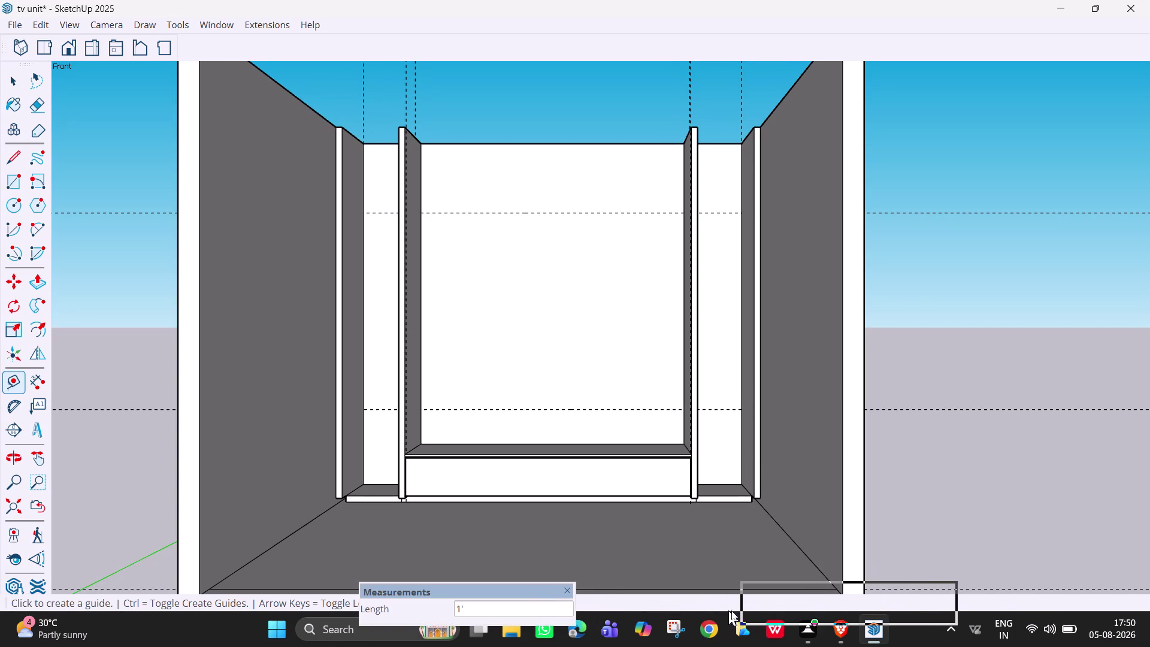
Show the Measurements toolbar and drag it to the lower right, clear of the model.
drag(723, 612, 793, 610)
drag(809, 603, 802, 601)
drag(802, 601, 808, 603)
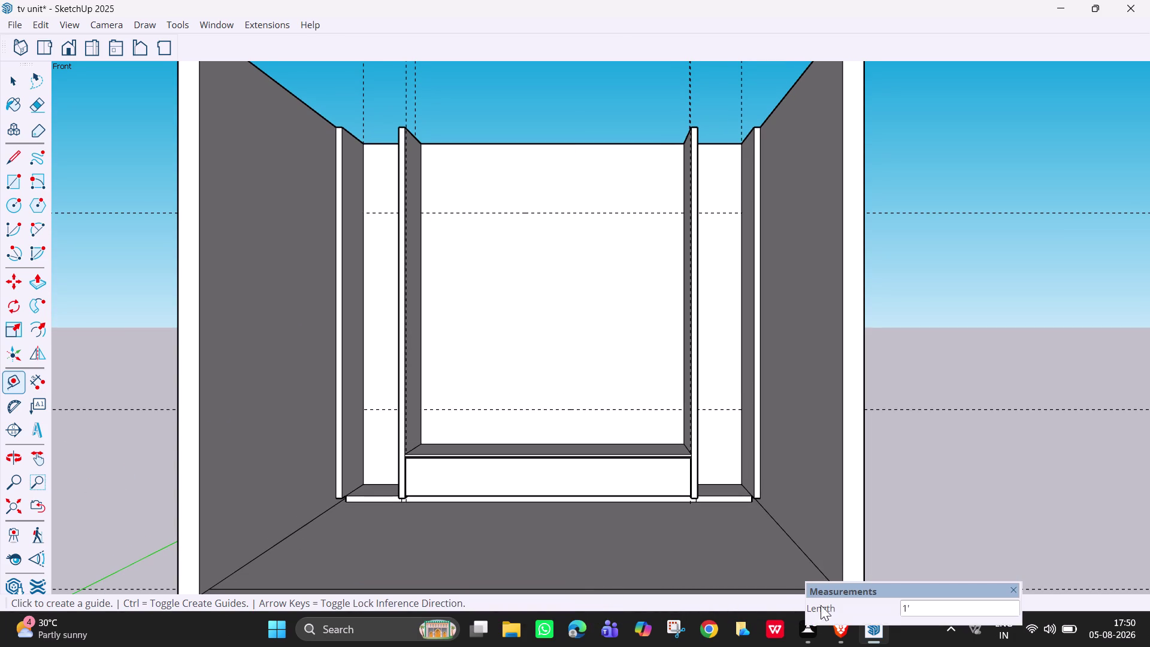
drag(809, 603, 847, 610)
drag(811, 605, 825, 605)
drag(808, 607, 839, 612)
drag(939, 591, 940, 591)
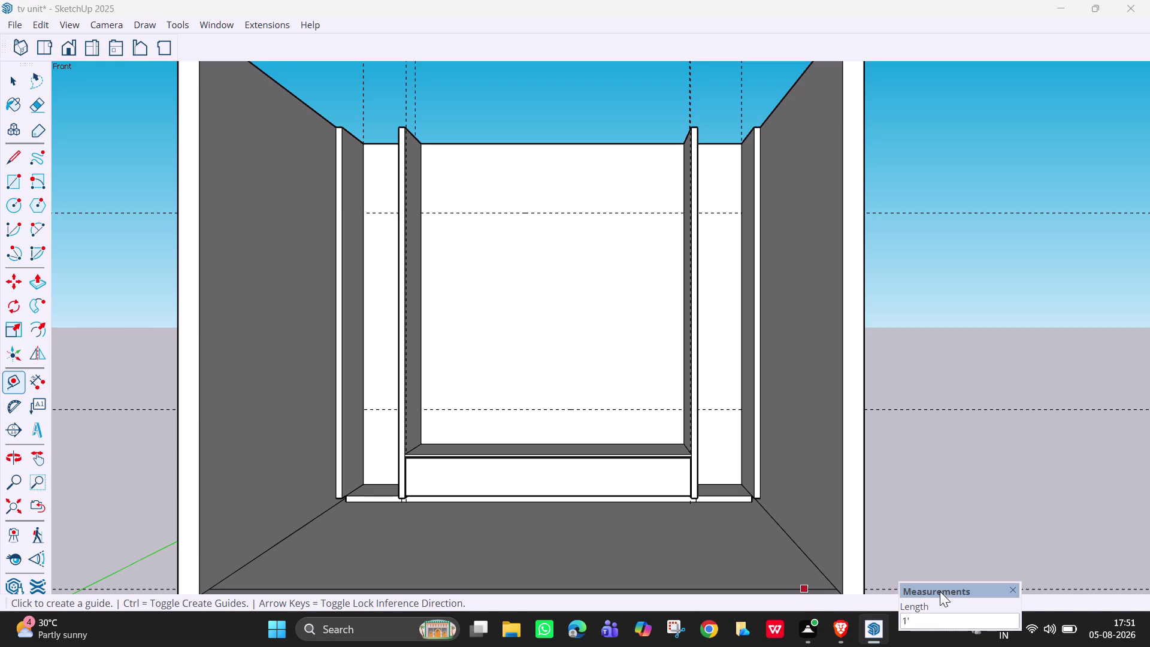
drag(940, 592, 1052, 588)
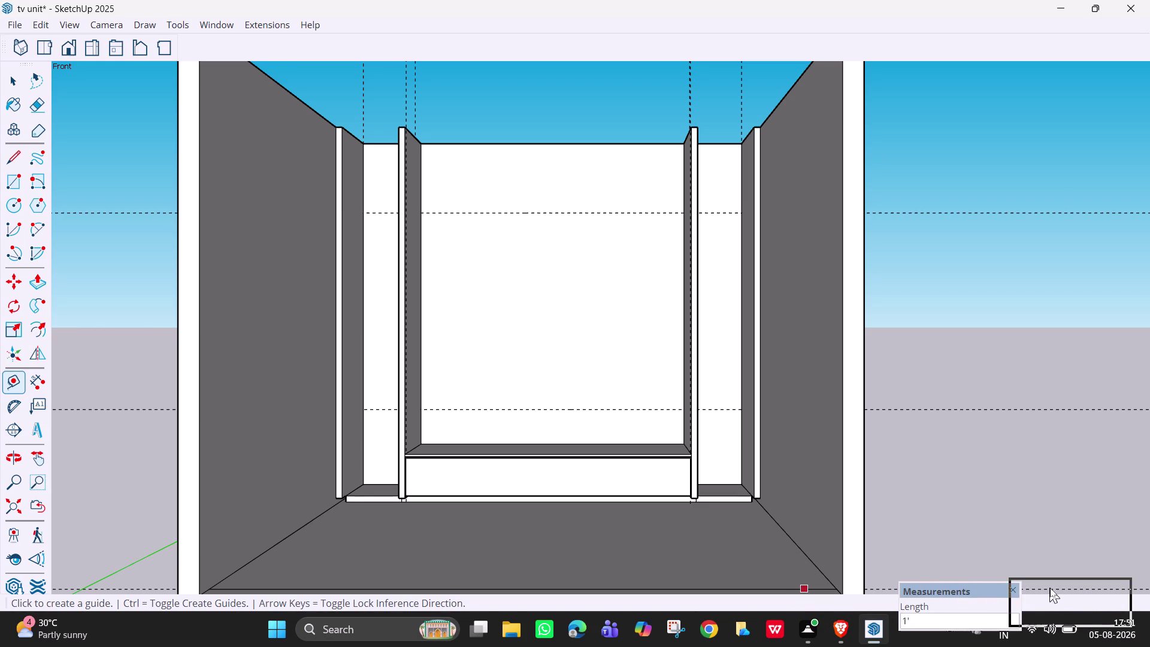
drag(1052, 587, 1058, 578)
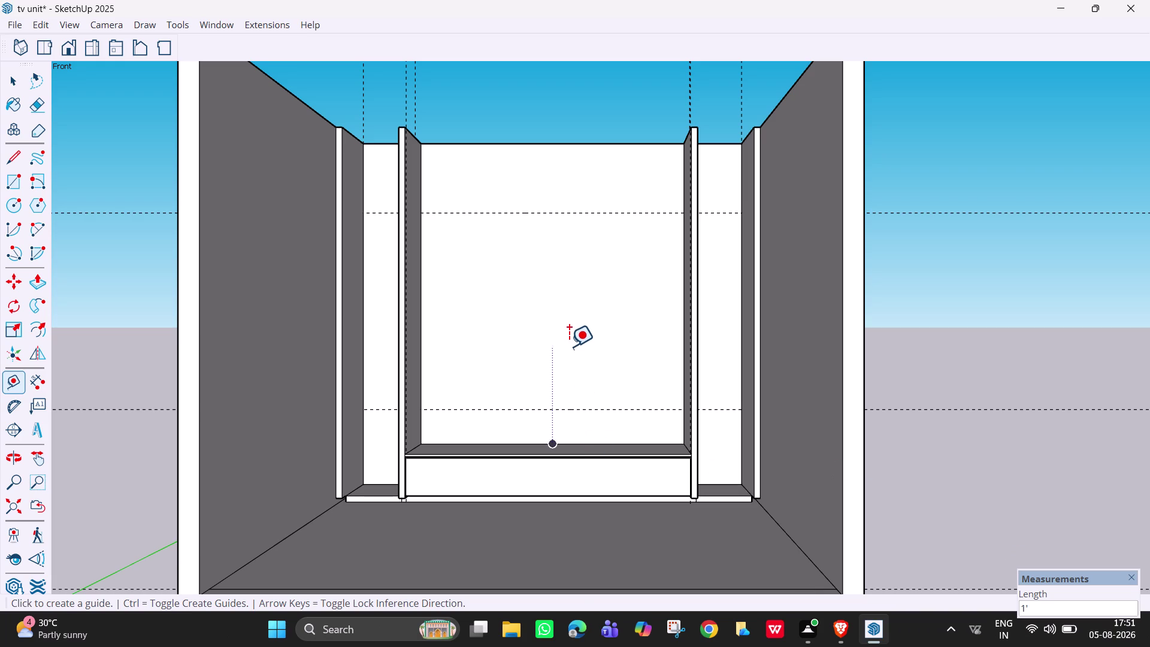
Cancel the pending measurement and return to the Select tool.
key(Escape)
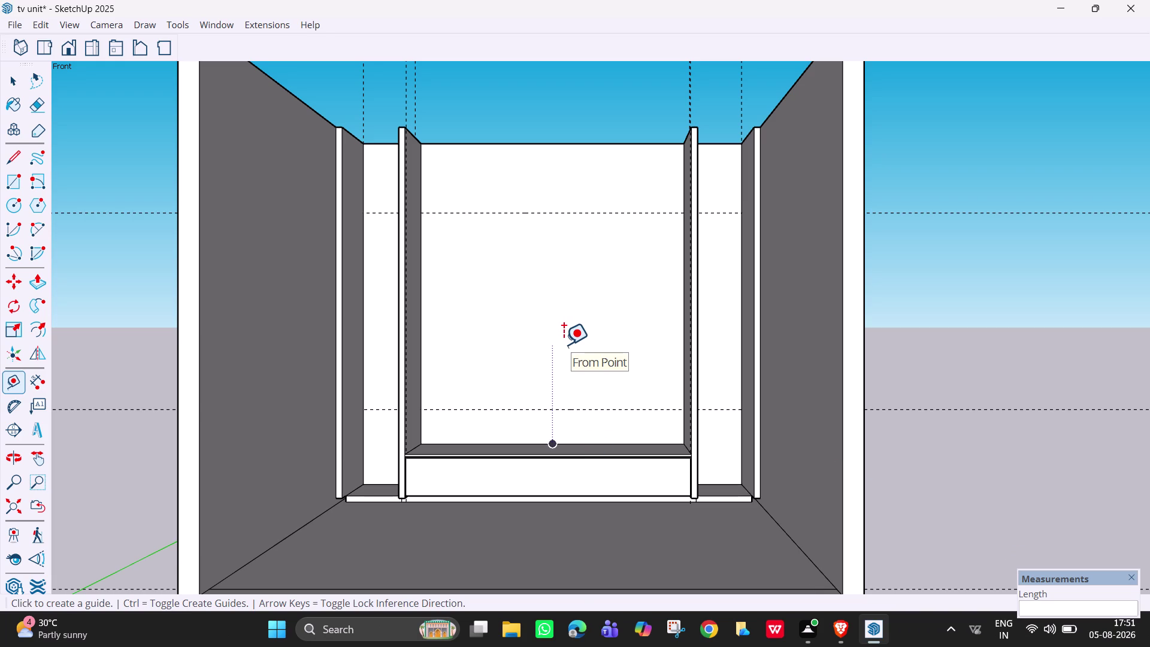
click(719, 91)
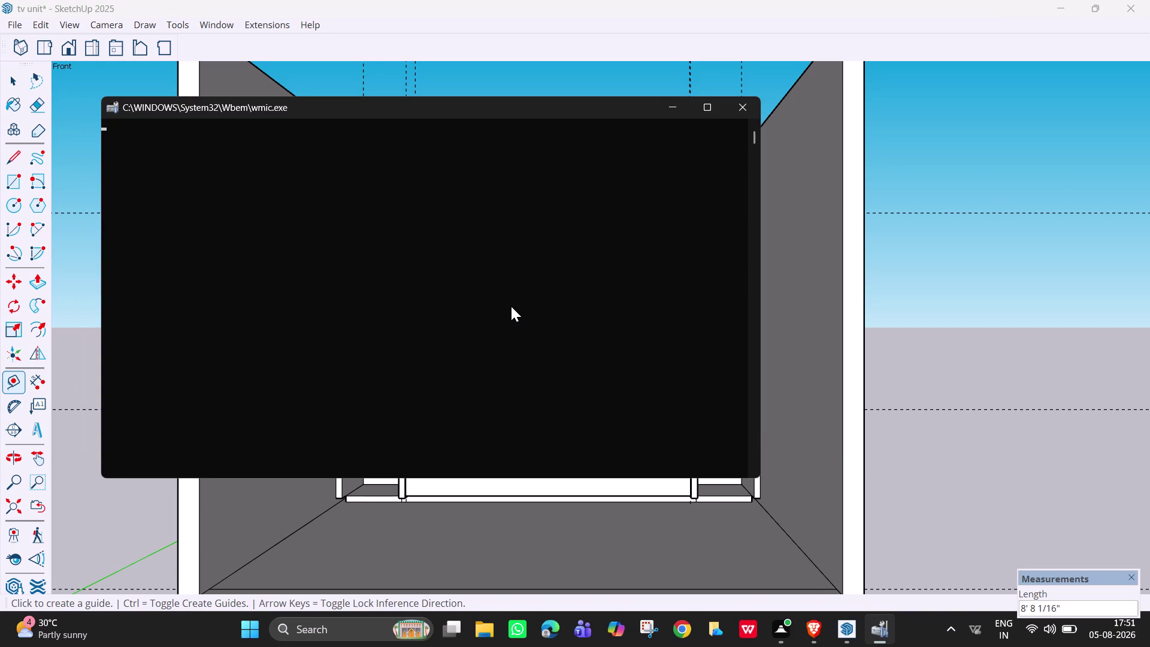
key(space)
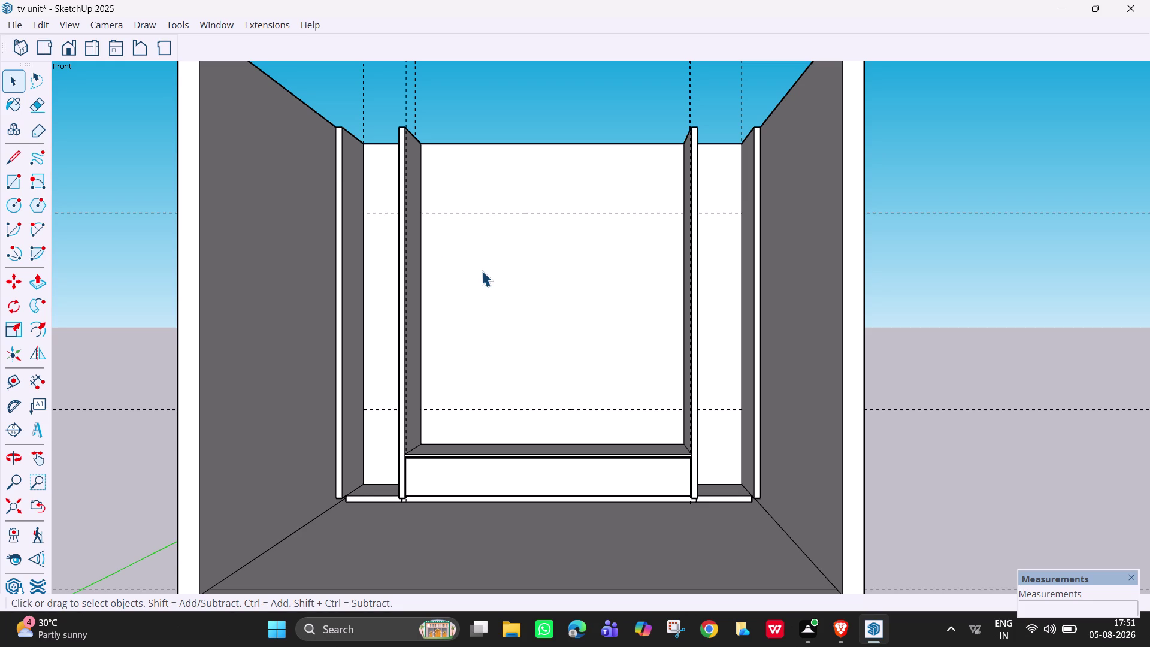
Dimension the central bay's 7' 7 1/8" width between the guide intersections, just below the upper guide.
click(45, 385)
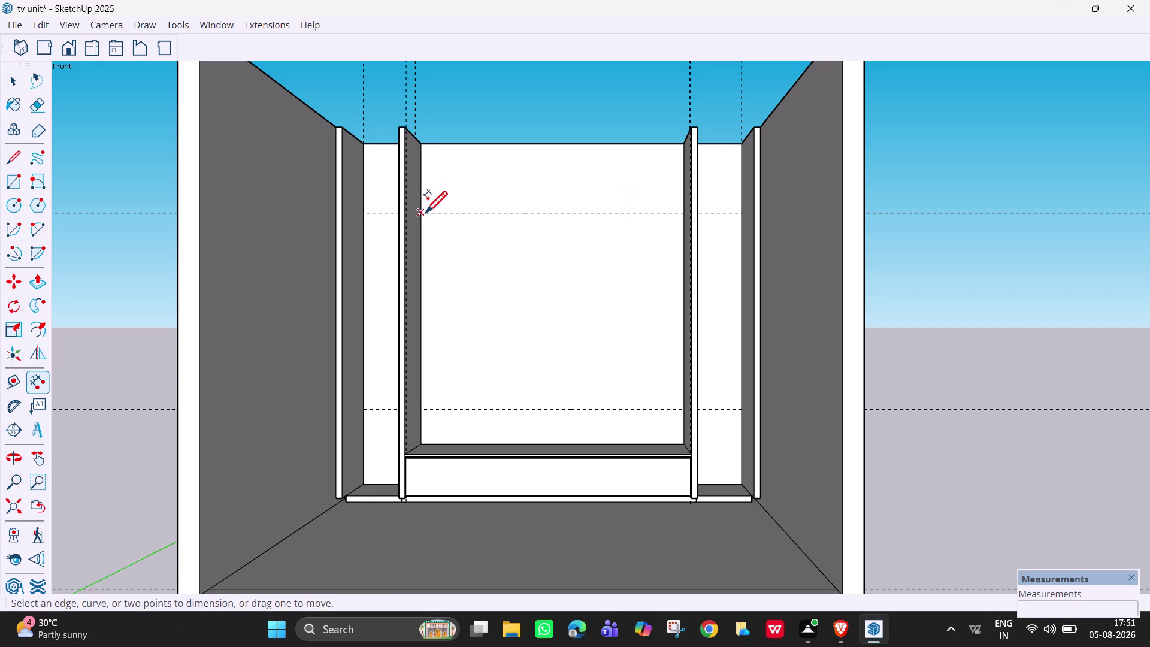
click(424, 216)
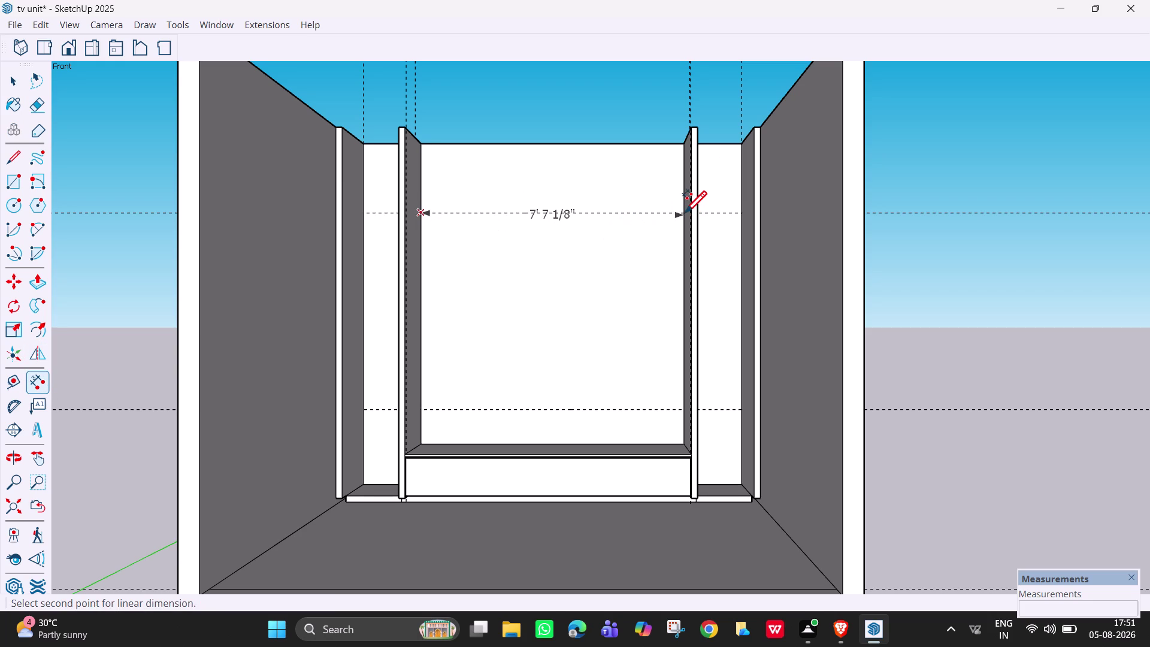
scroll(up, 3)
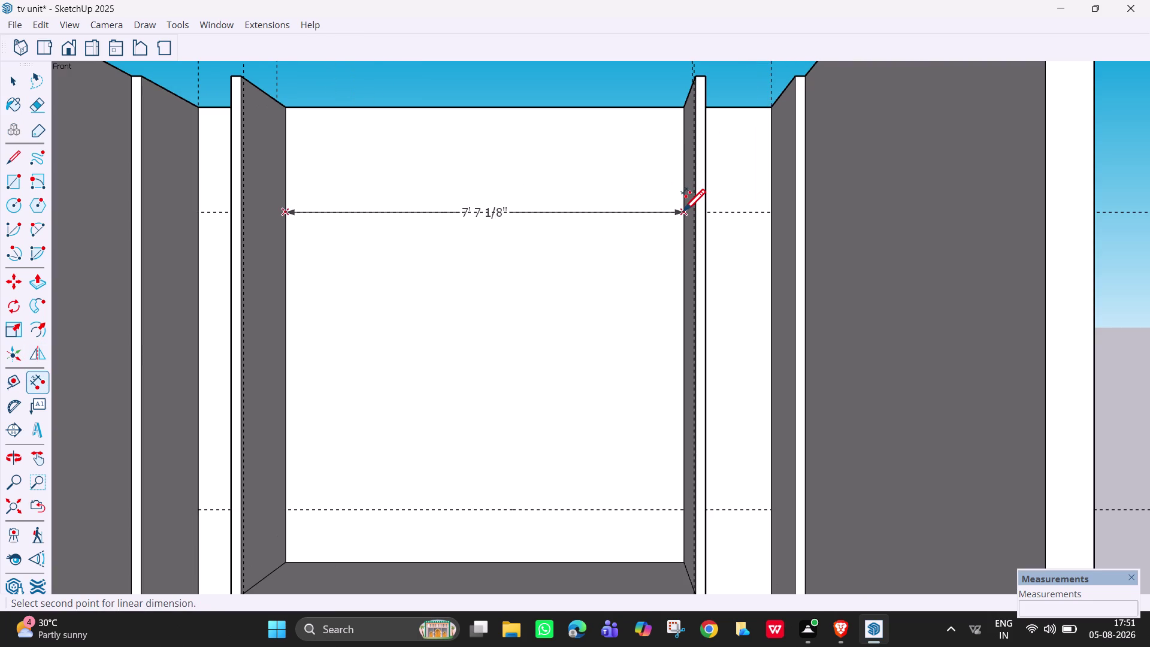
click(684, 213)
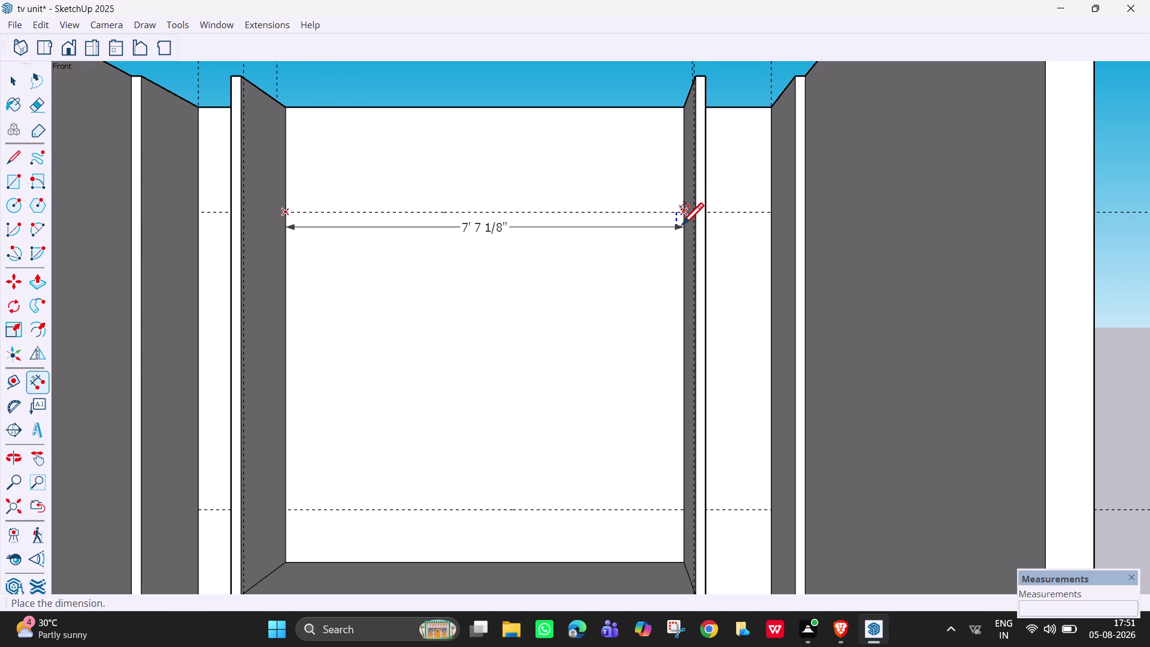
key(Escape)
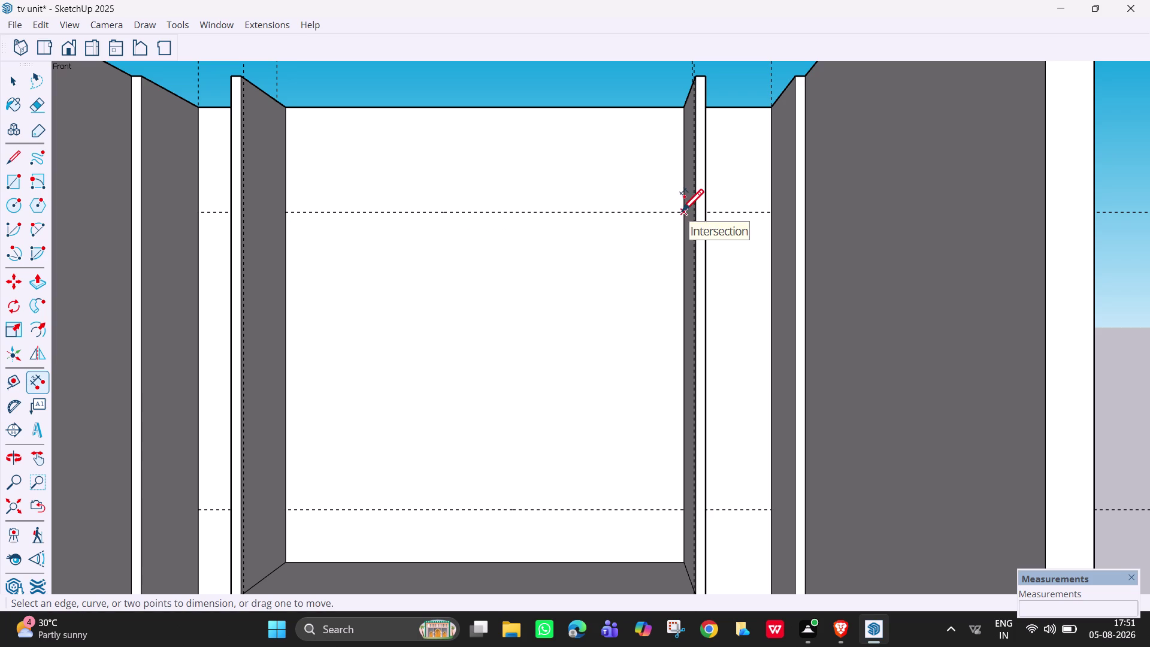
click(681, 215)
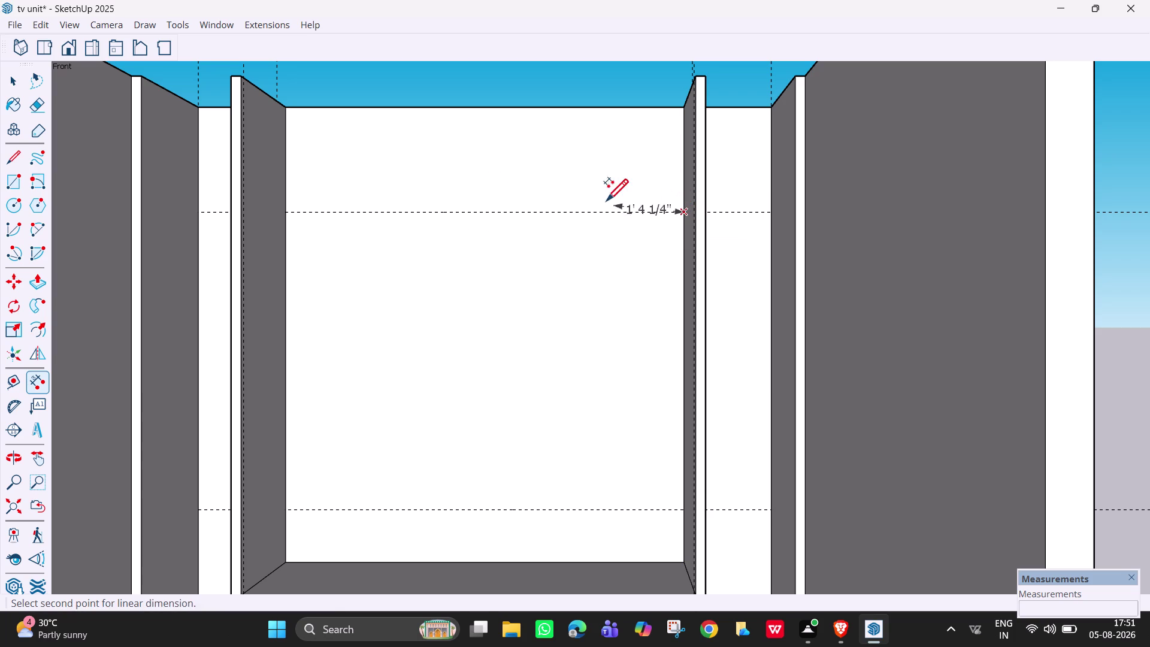
click(287, 212)
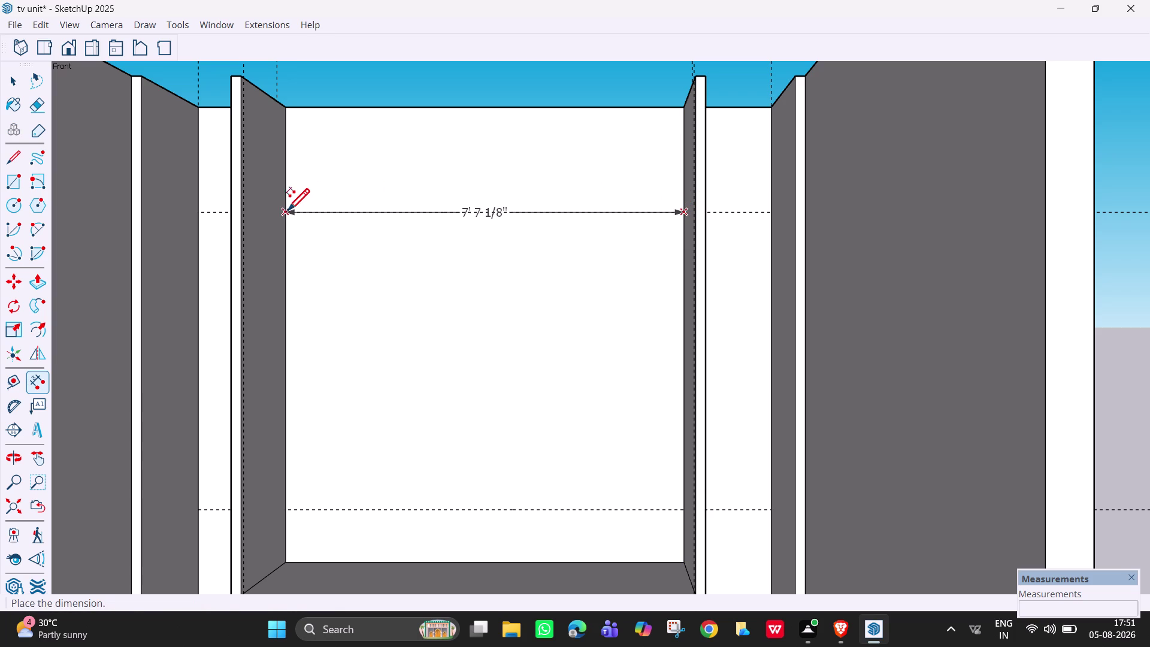
click(290, 242)
key(space)
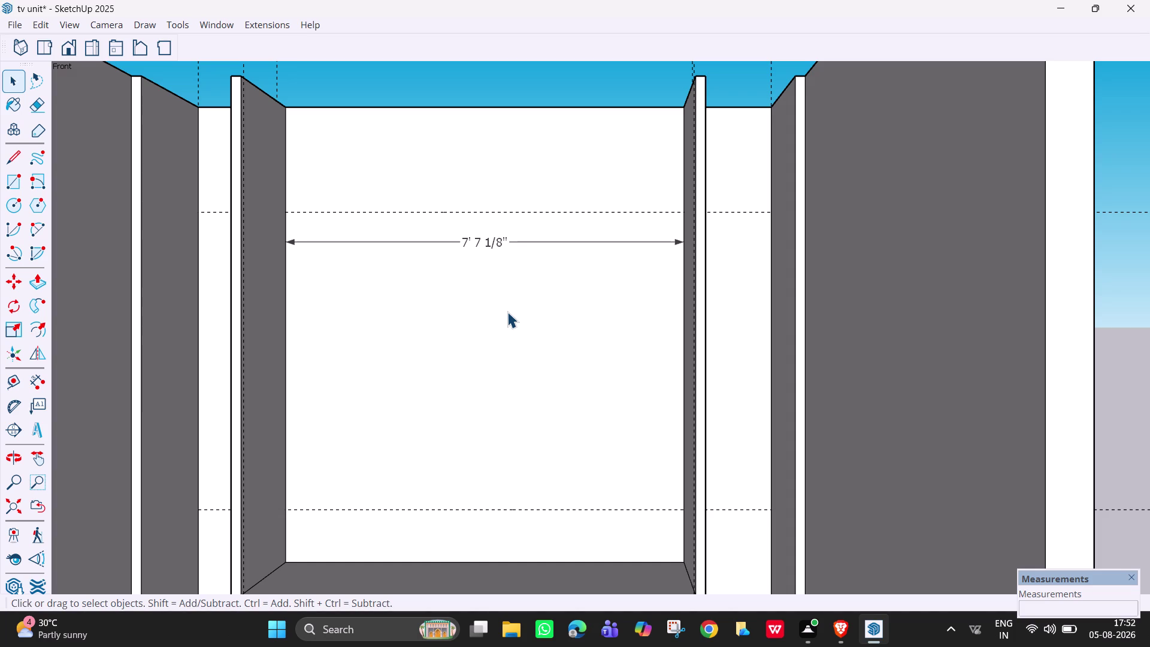
right_click(480, 211)
click(473, 209)
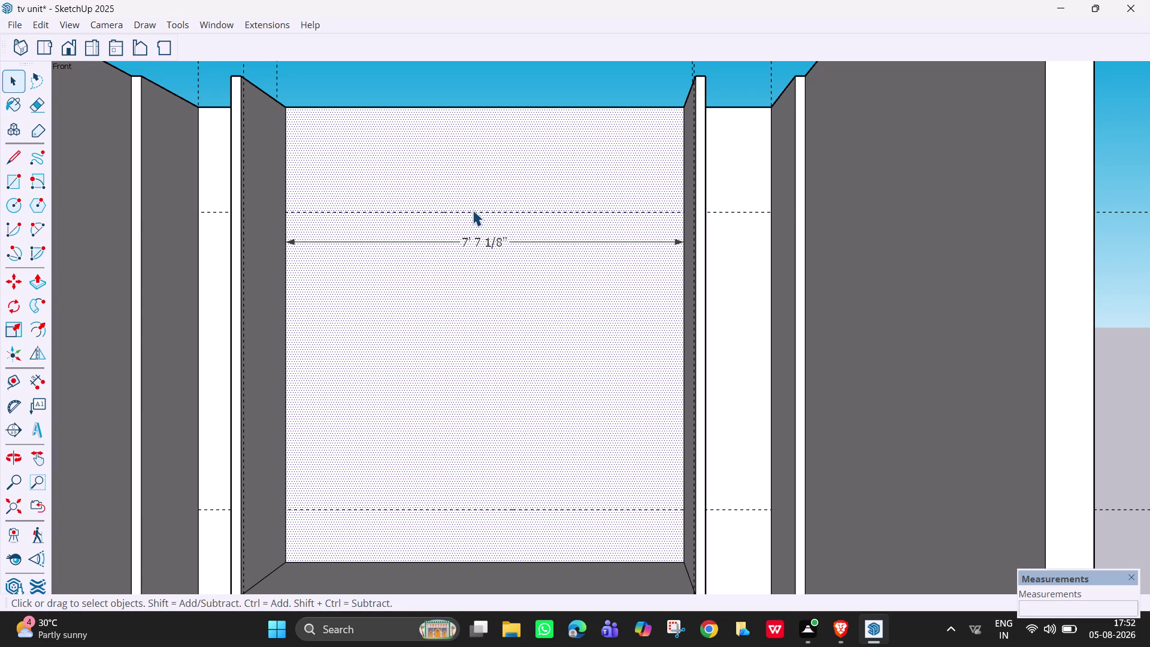
click(476, 209)
click(487, 95)
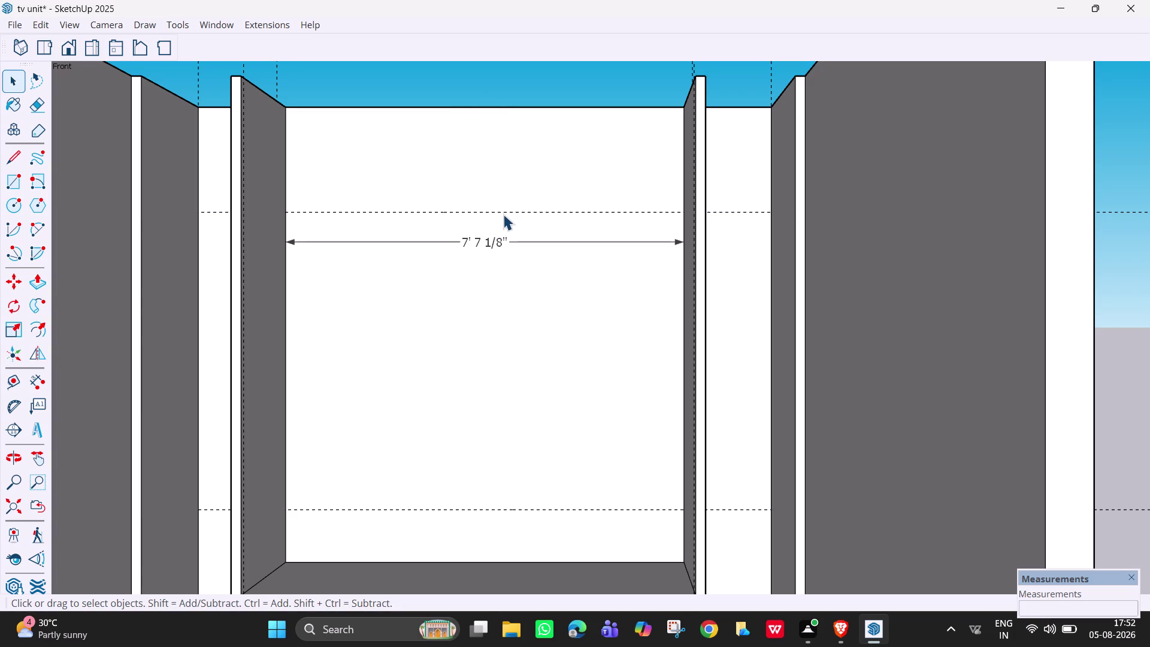
click(501, 210)
click(502, 210)
right_click(502, 210)
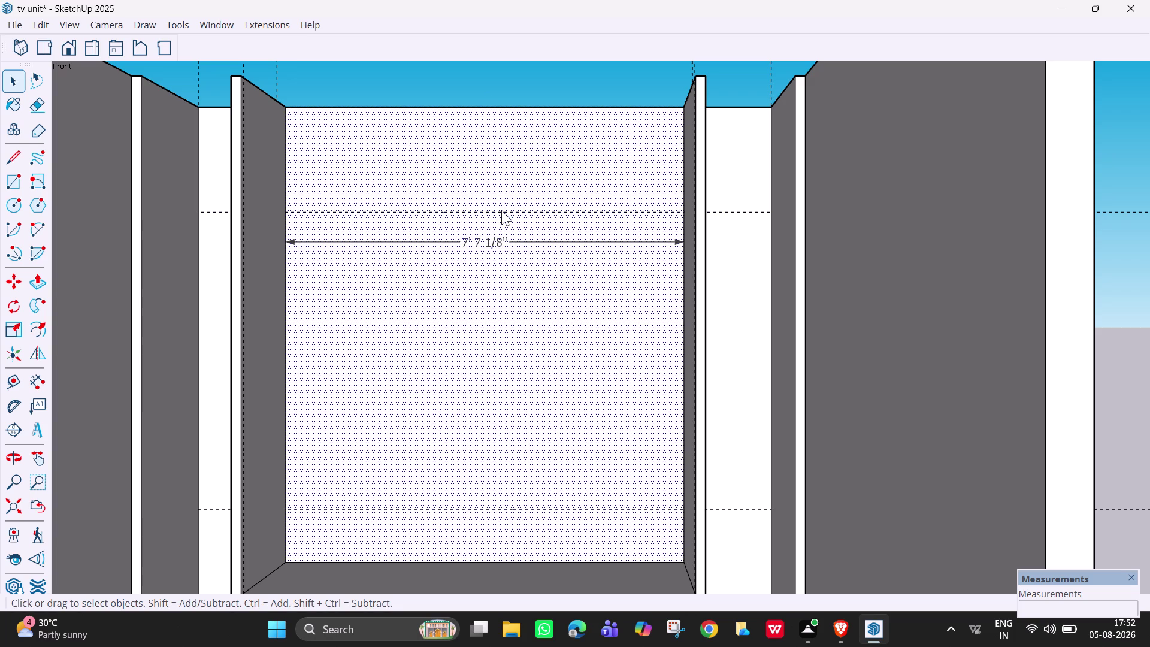
click(530, 79)
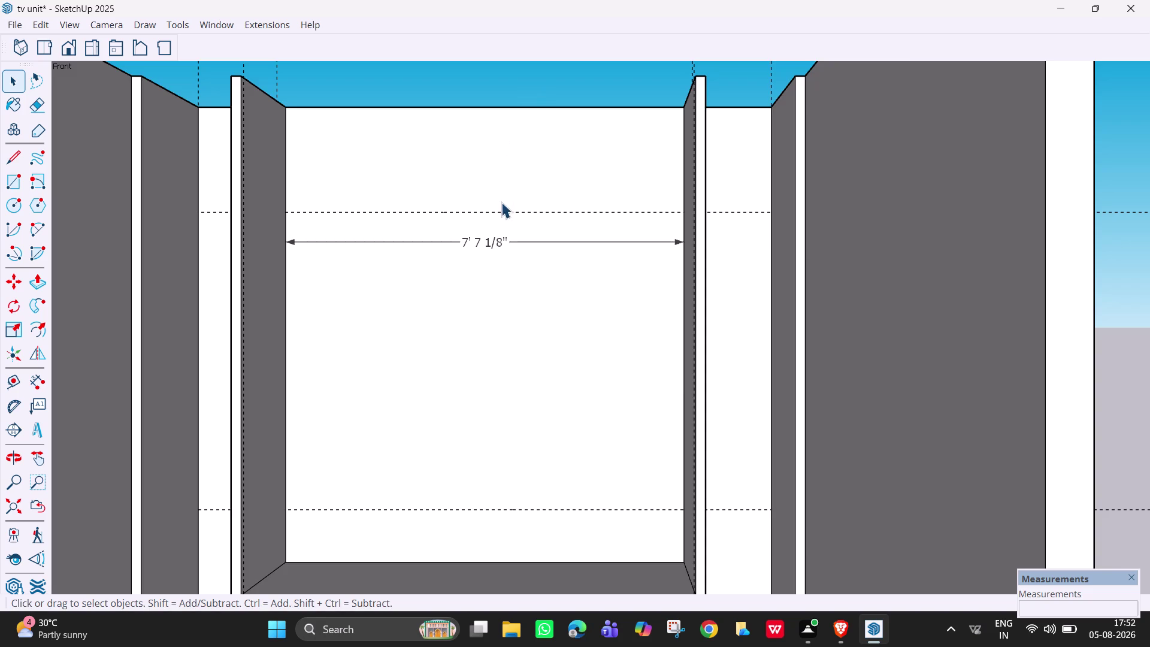
scroll(up, 3)
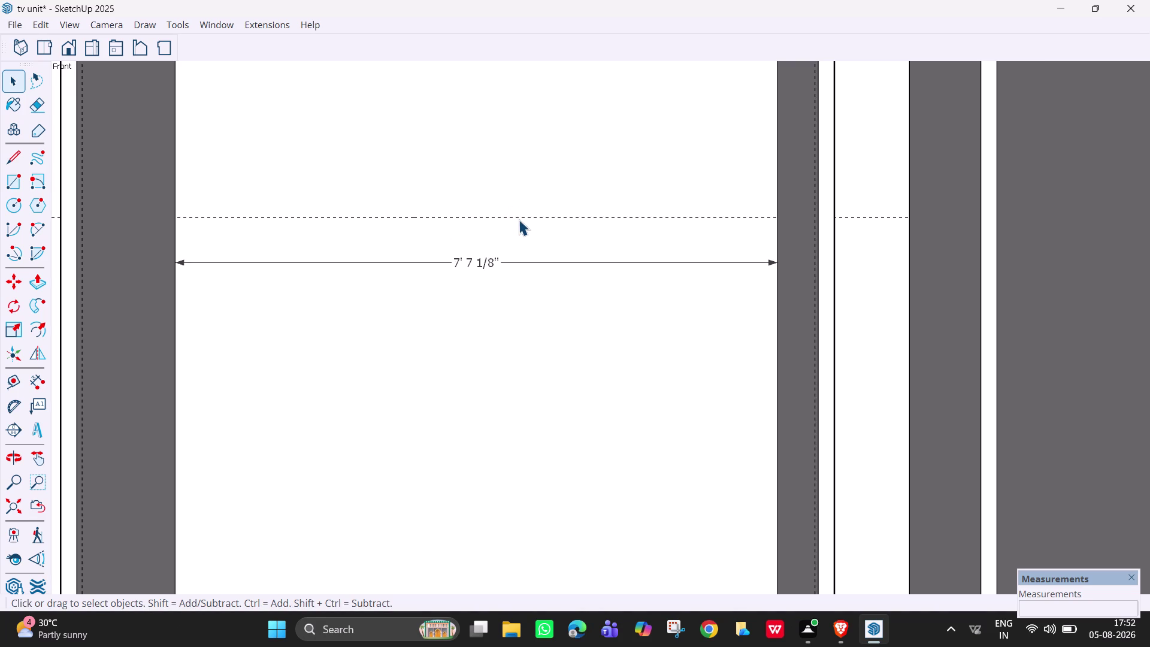
click(517, 218)
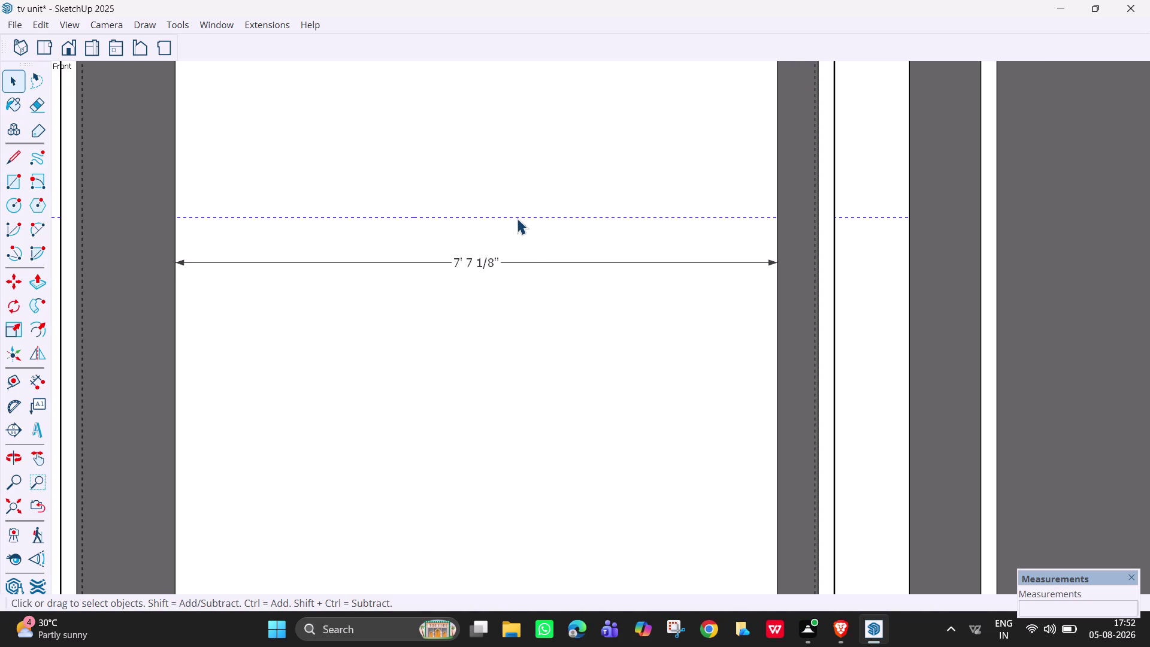
right_click(517, 218)
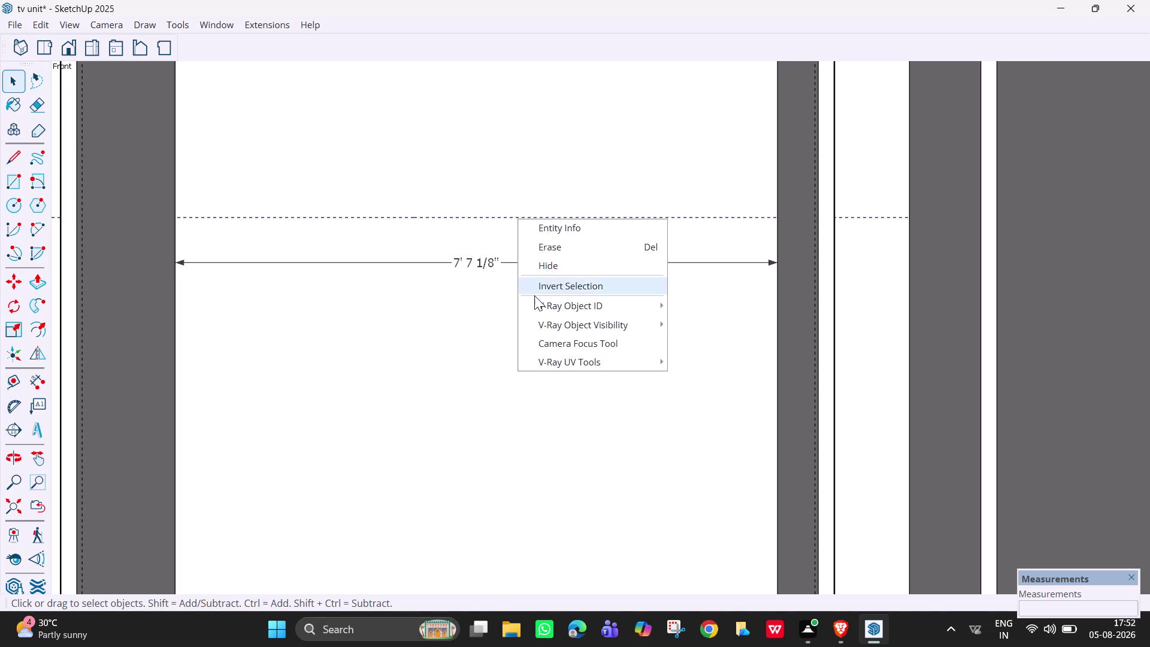
click(506, 385)
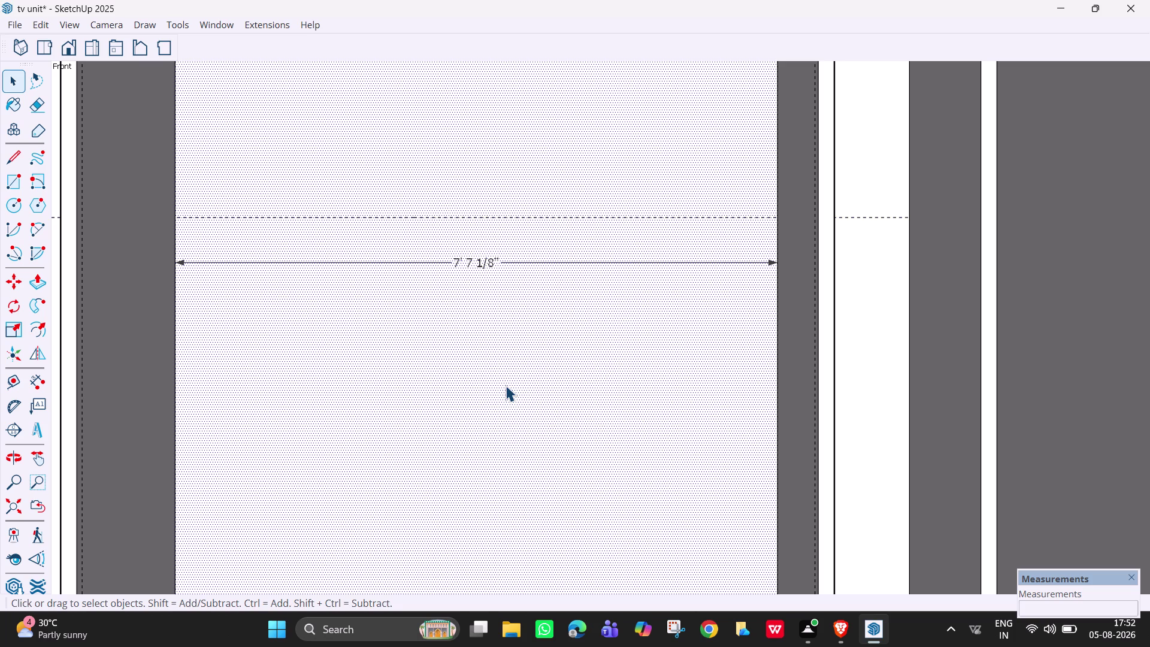
key(Escape)
scroll(down, 3)
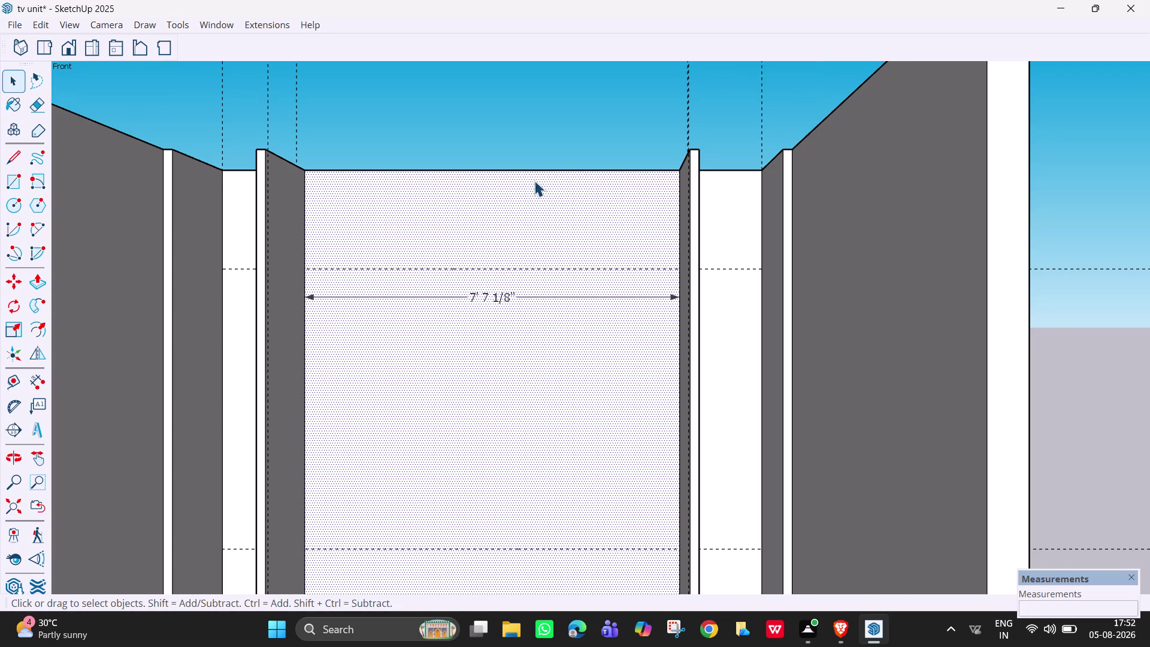
click(535, 169)
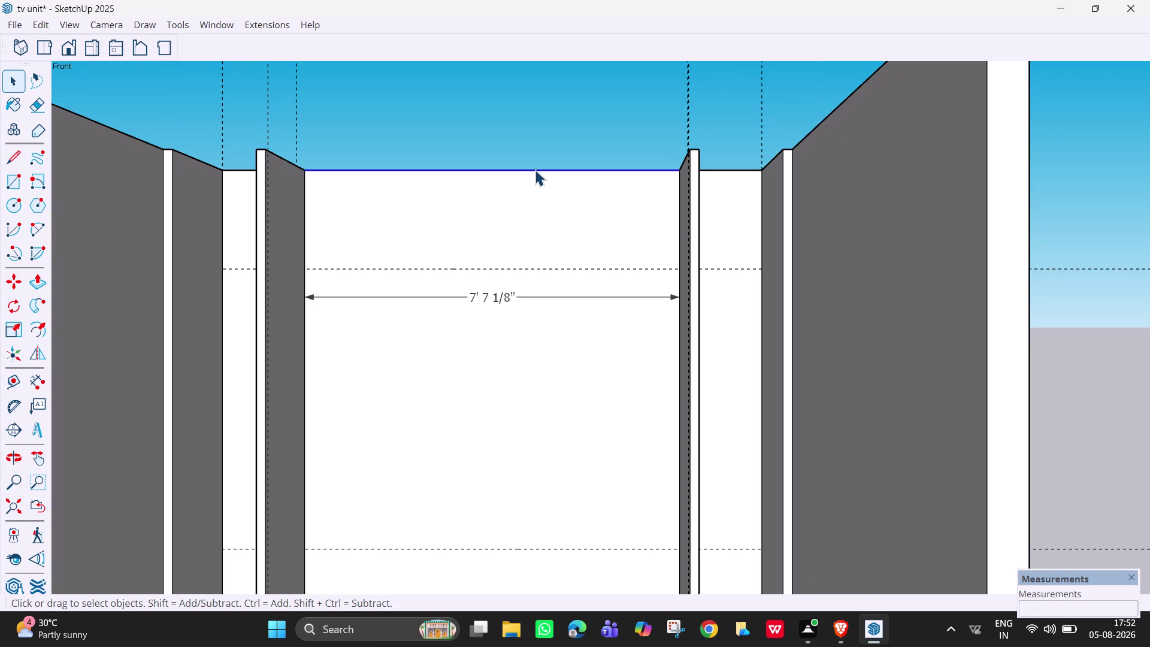
Divide the central bay's top edge into three equal 2' 6 3/8" segments.
right_click(535, 170)
click(578, 314)
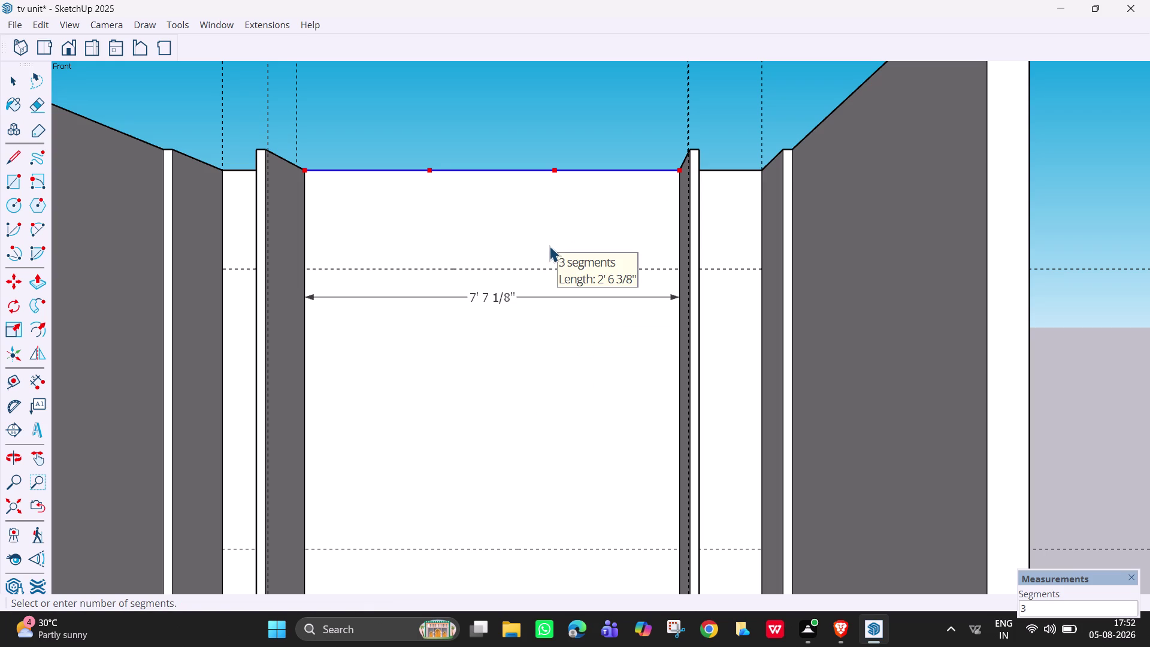
key(Escape)
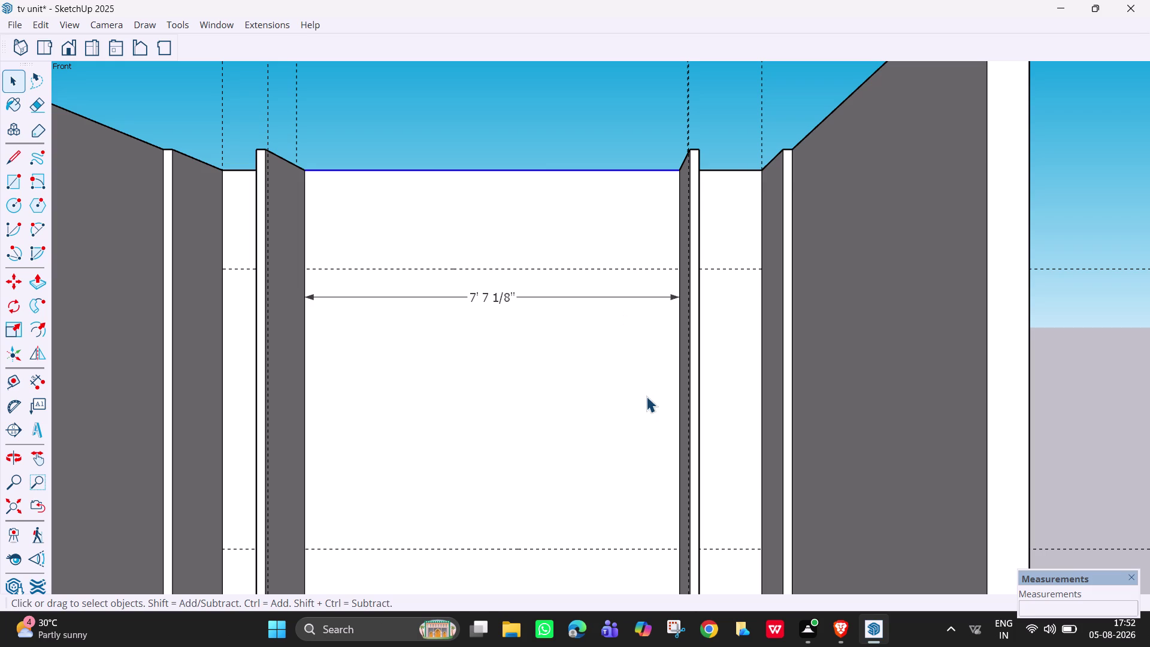
key(t)
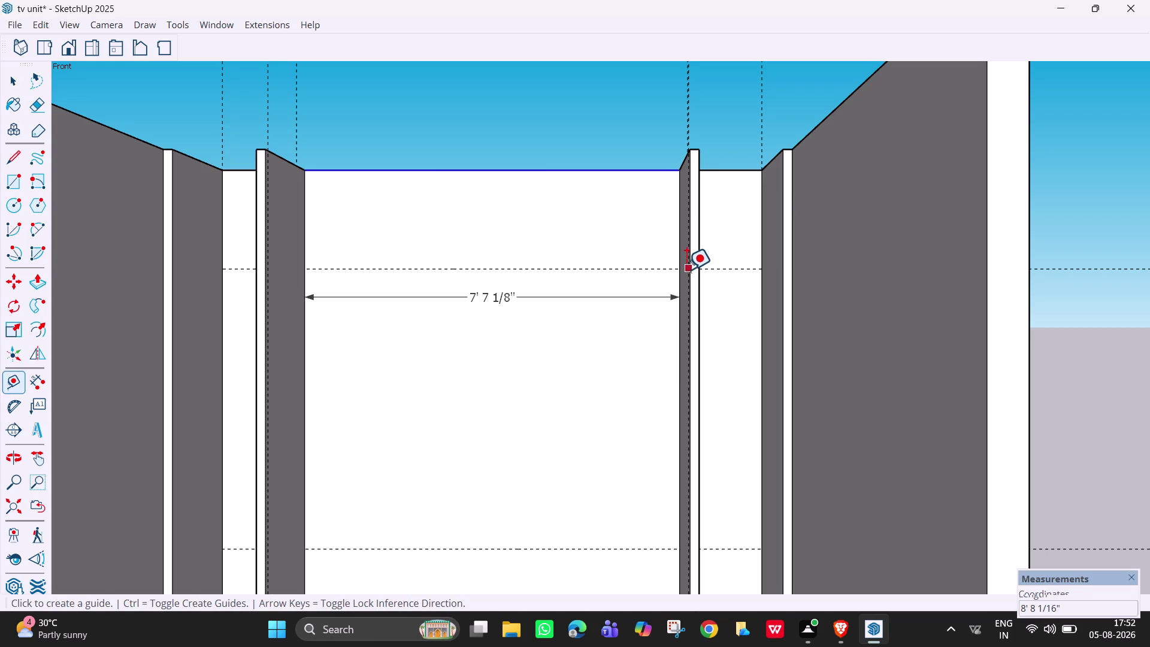
click(680, 255)
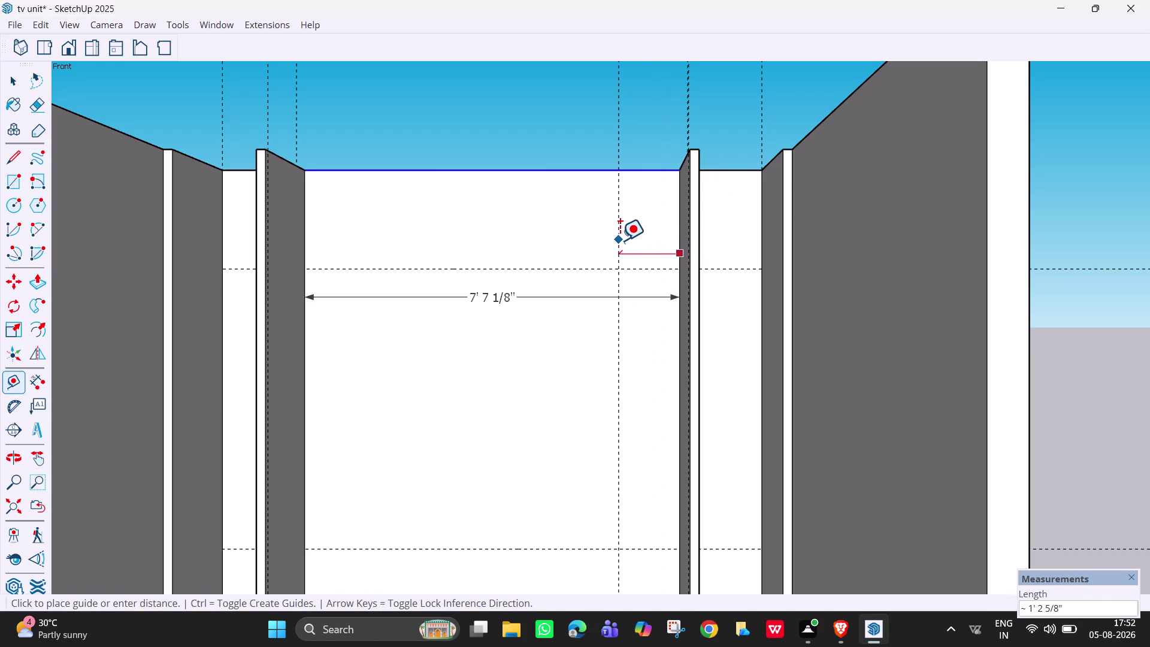
Place trial guides 1' in from the right and left sides, then undo both.
text(1')
key(Return)
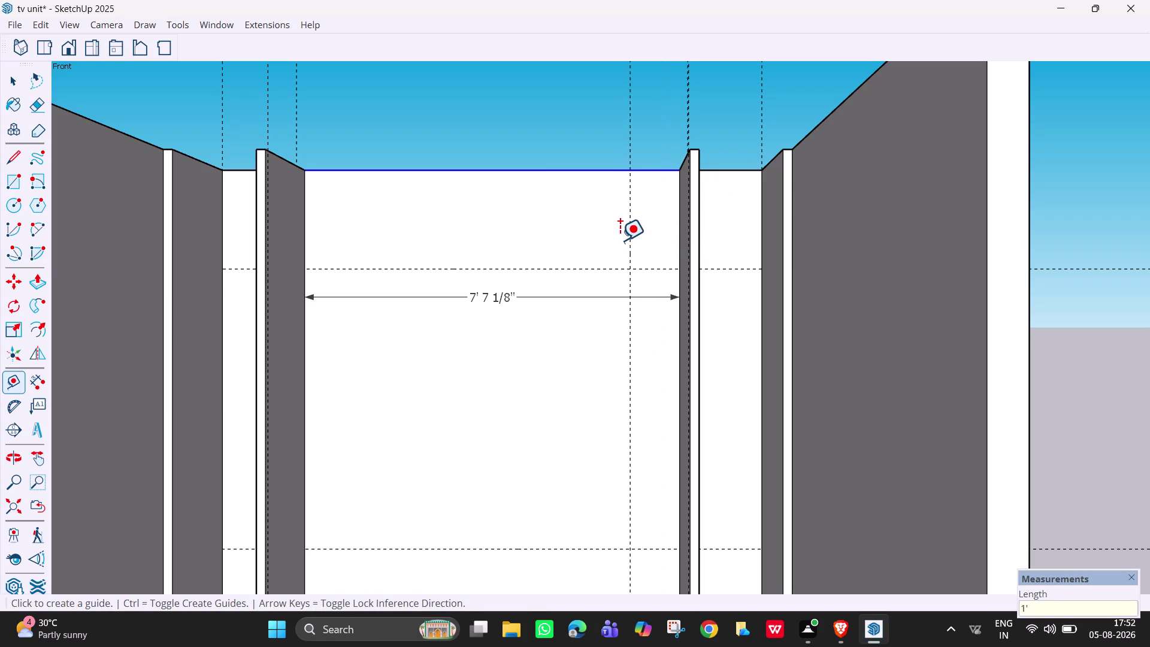
click(304, 228)
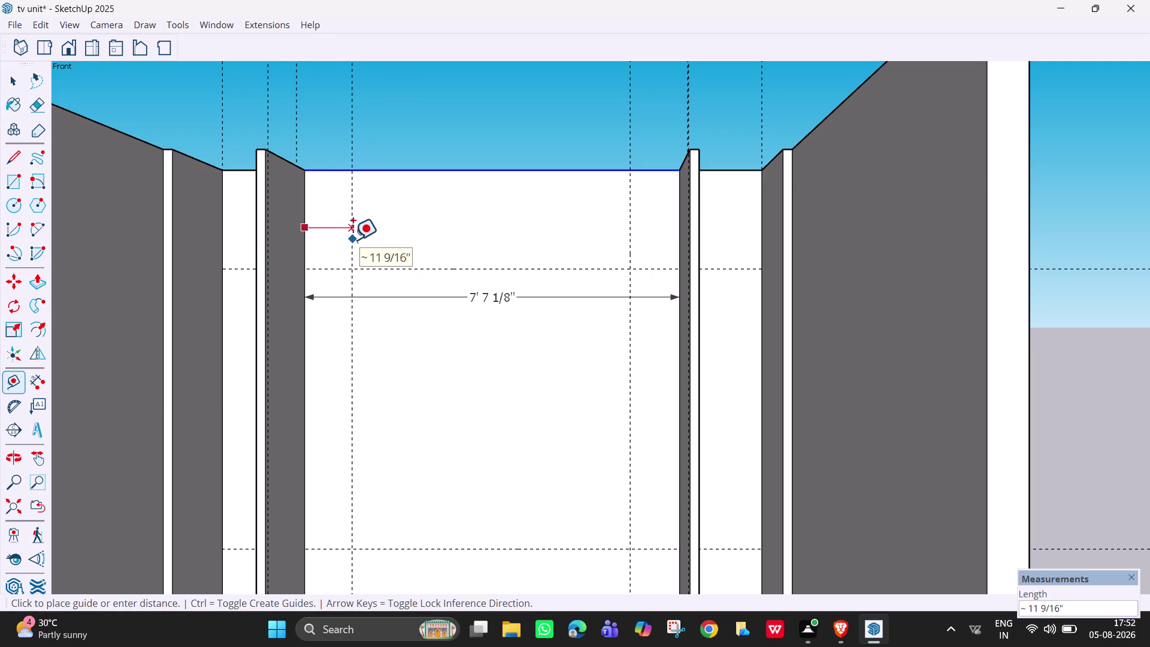
text(1')
key(Return)
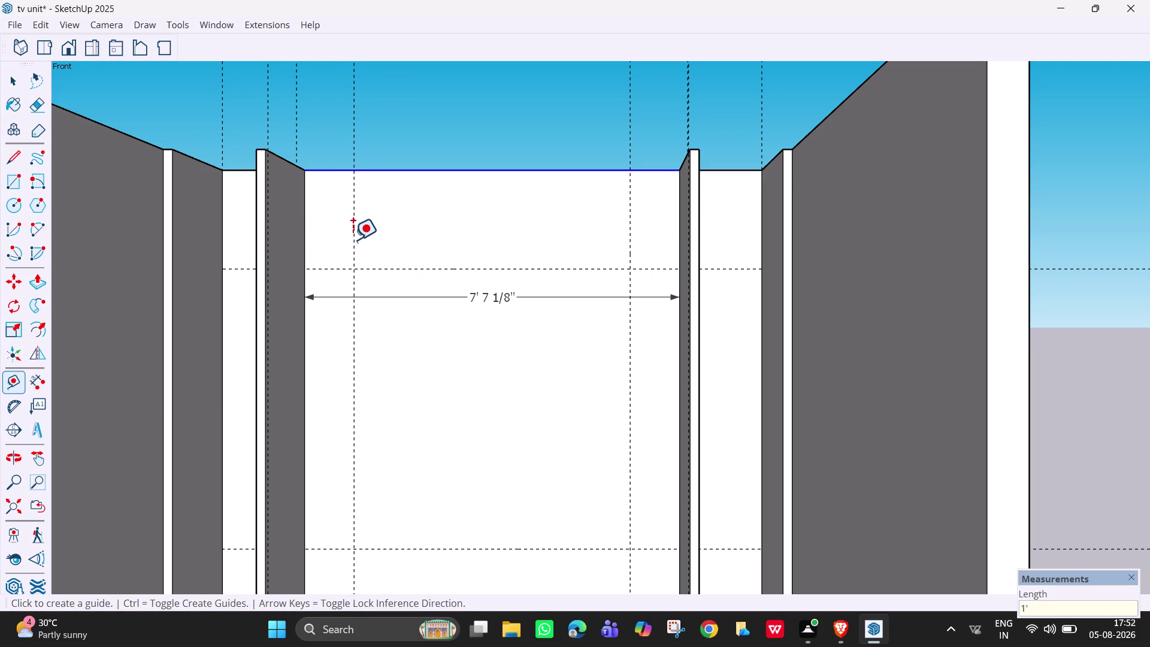
key(ctrl+z)
key(ctrl+z)
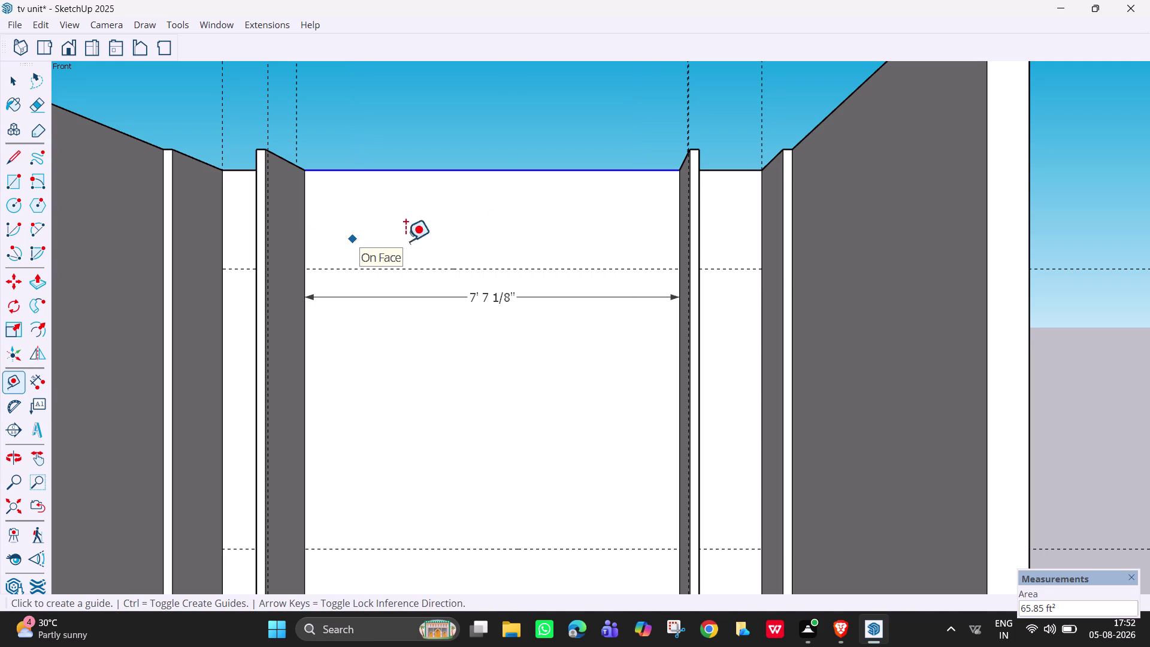
Place vertical guides 2' in from the bay's right and left sides.
click(676, 234)
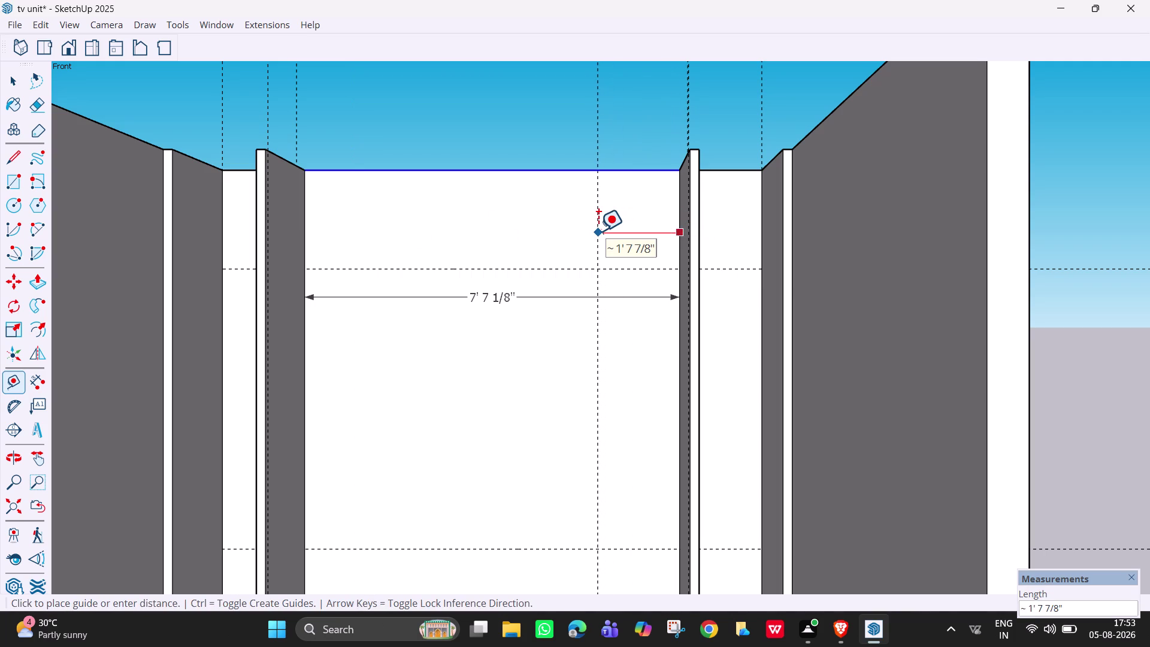
text(2')
key(Return)
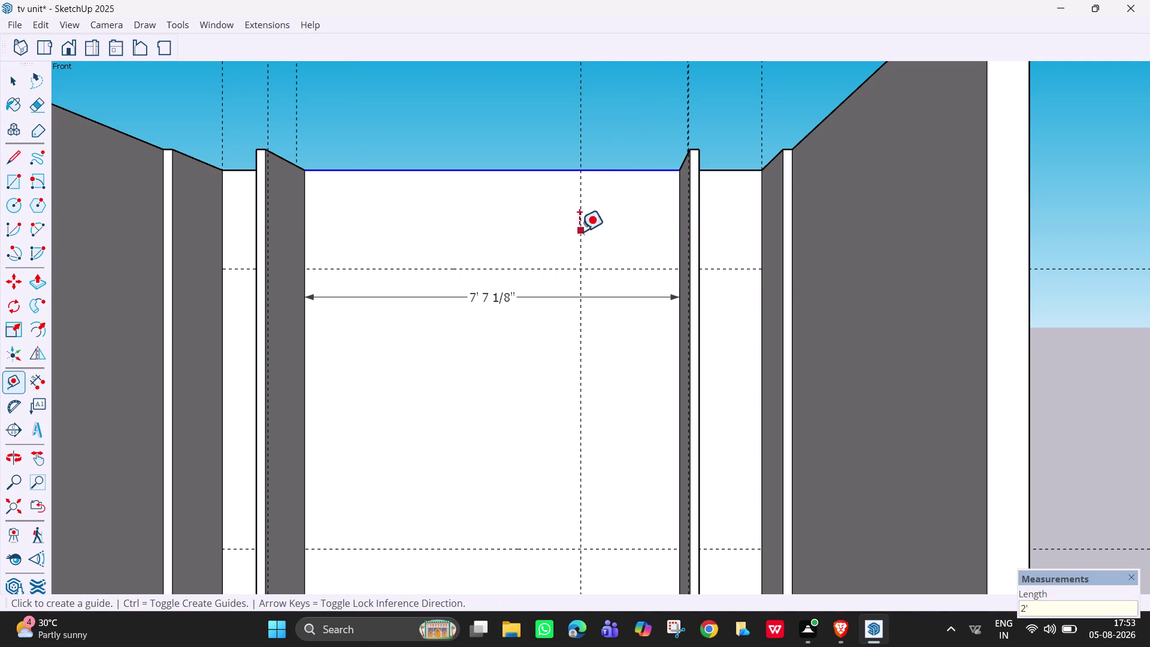
click(304, 218)
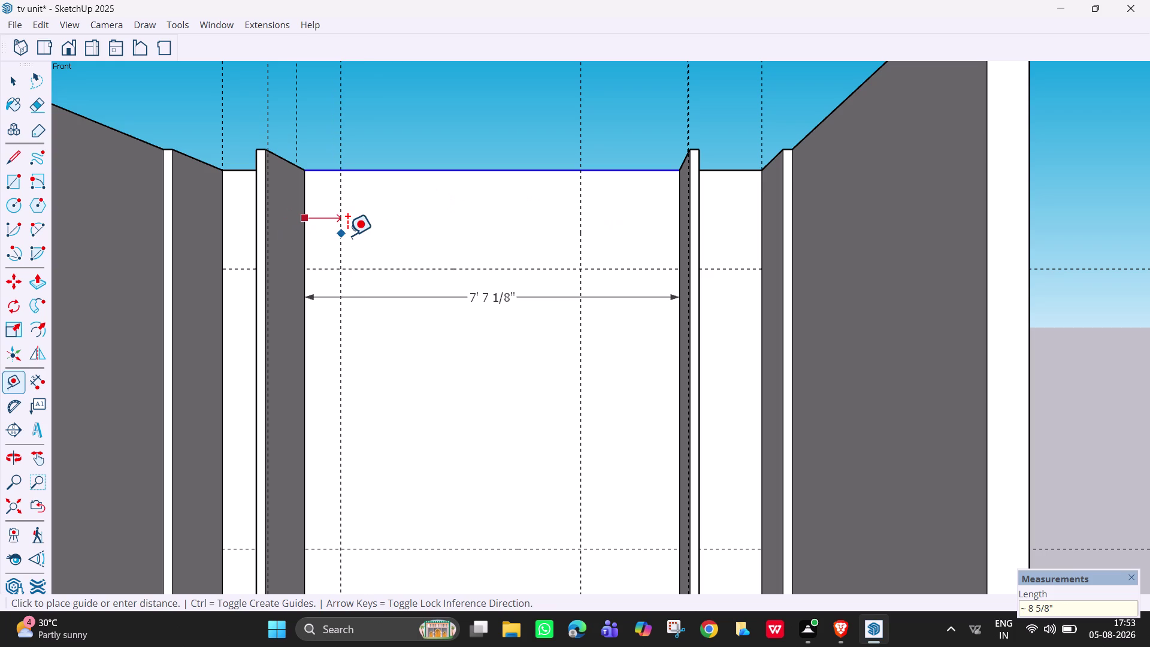
text(2')
key(Return)
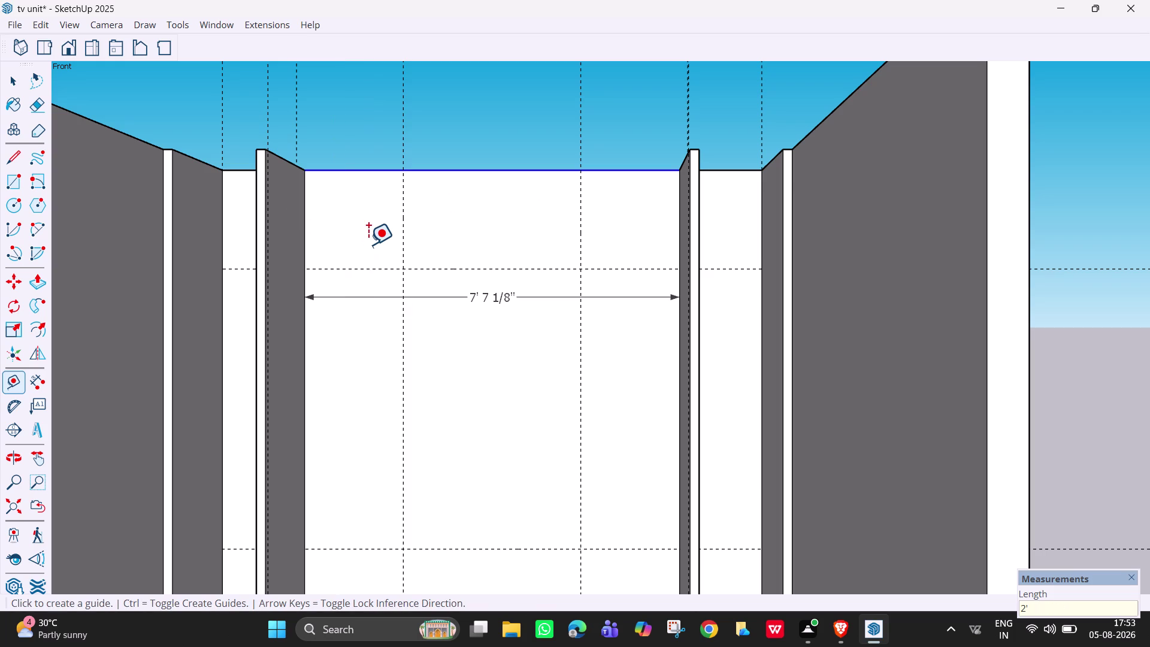
scroll(up, 3)
scroll(down, 3)
scroll(down, 3)
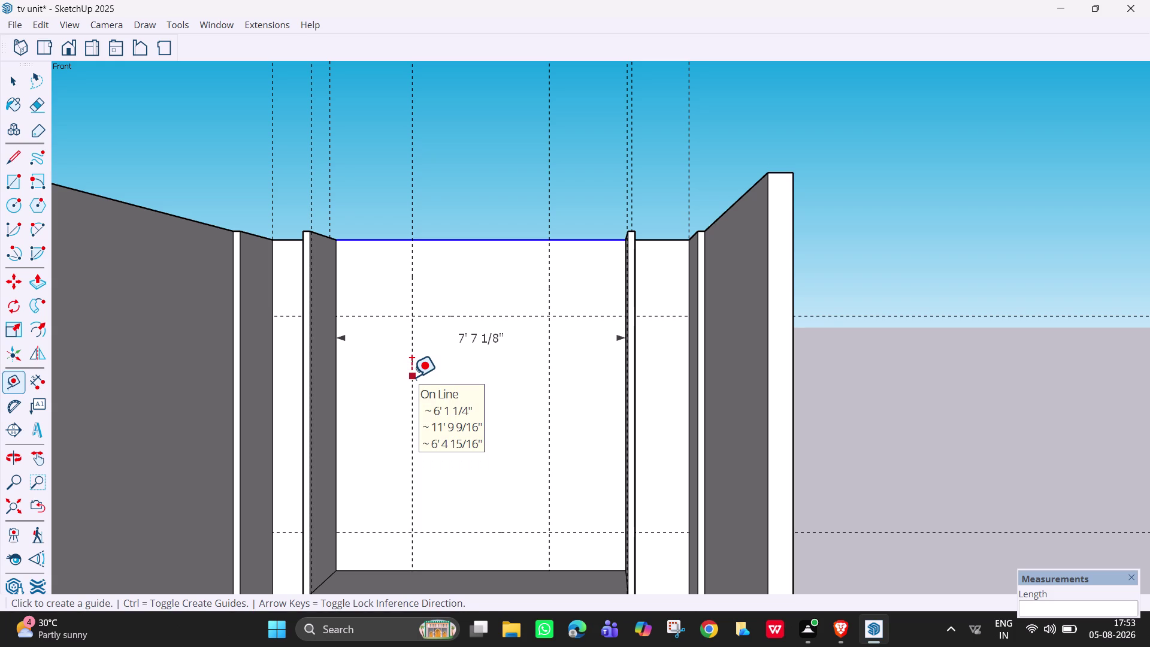
Measure the 3' 7 1/8" gap between the two inner guides with a dimension.
key(space)
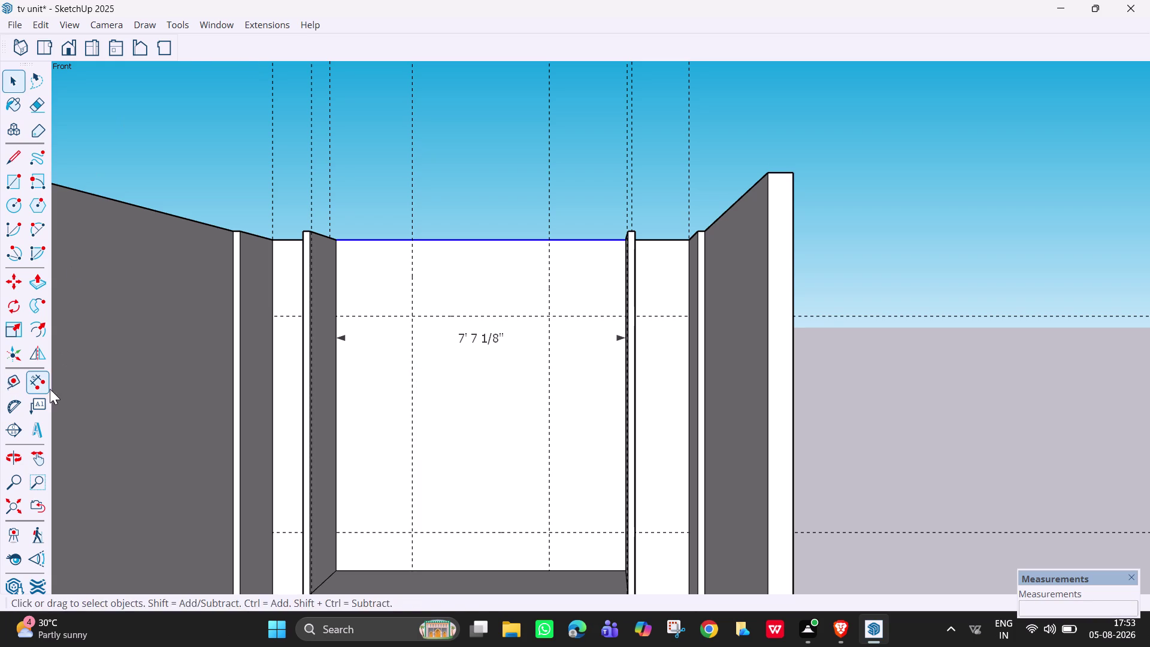
click(49, 388)
click(39, 381)
click(413, 380)
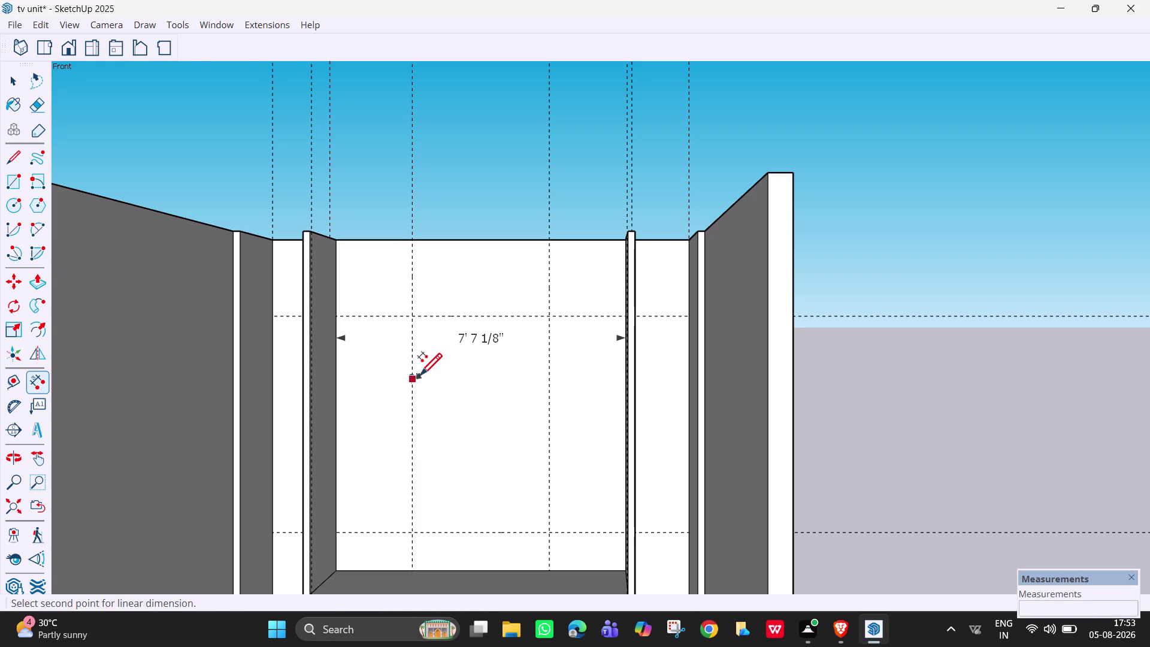
click(550, 380)
click(550, 398)
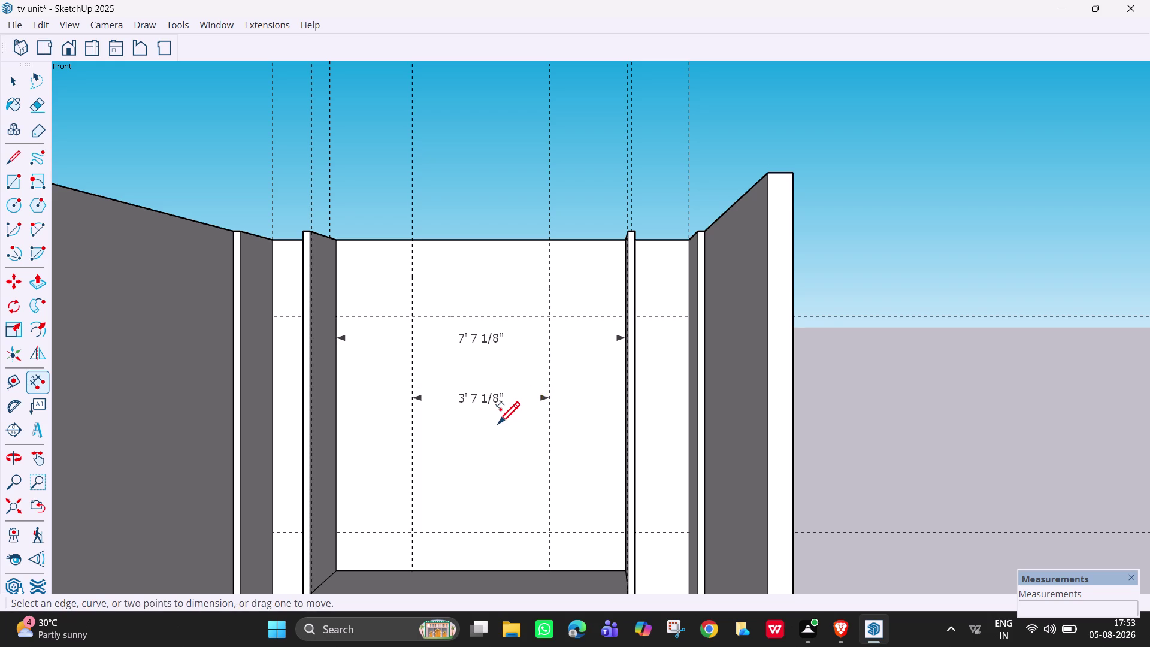
Erase the two inner guides and the spacing dimension.
key(Escape)
key(e)
drag(566, 425, 443, 376)
drag(423, 376, 391, 374)
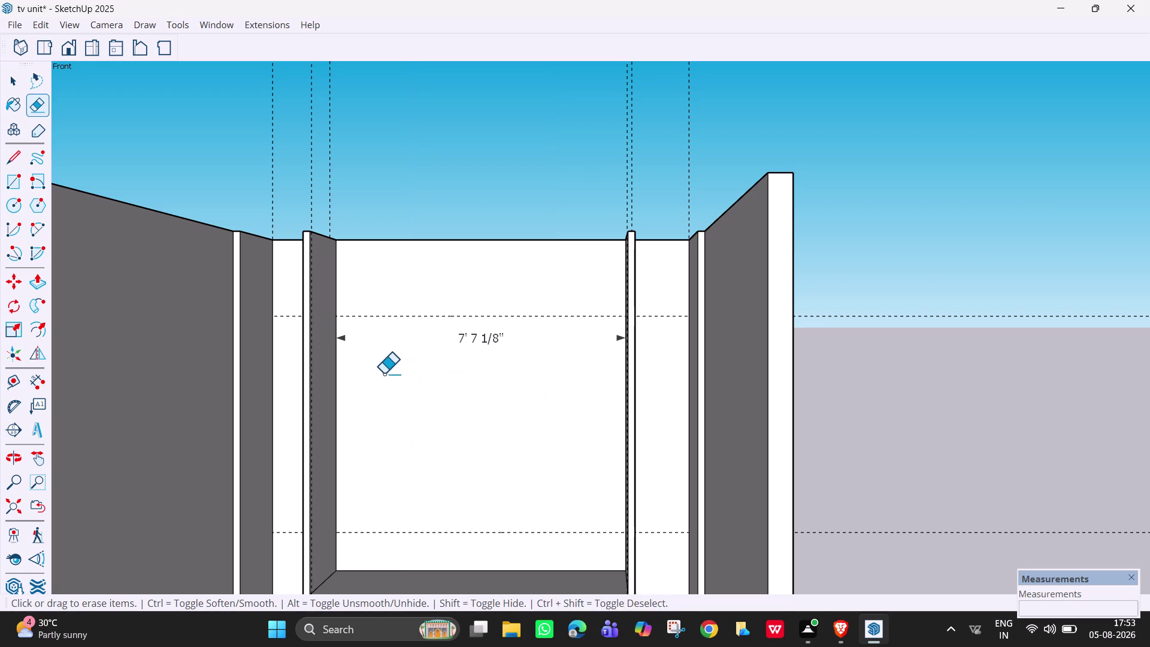
key(t)
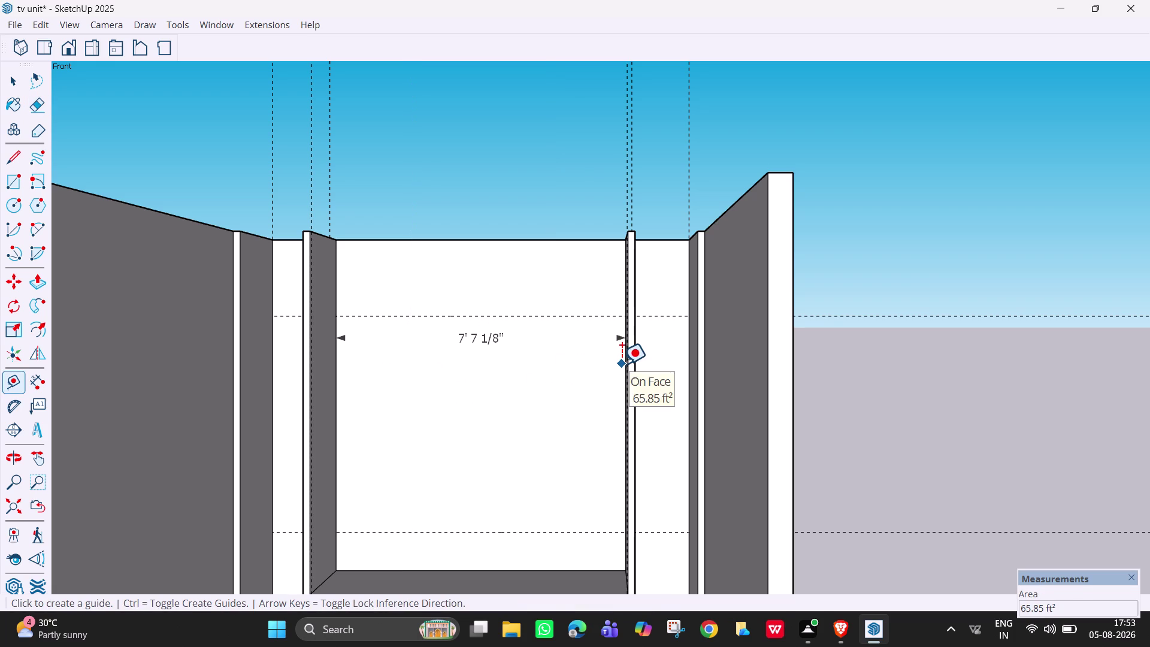
Place vertical guides 1'6" in from the central bay's right and left walls.
click(623, 364)
key(1)
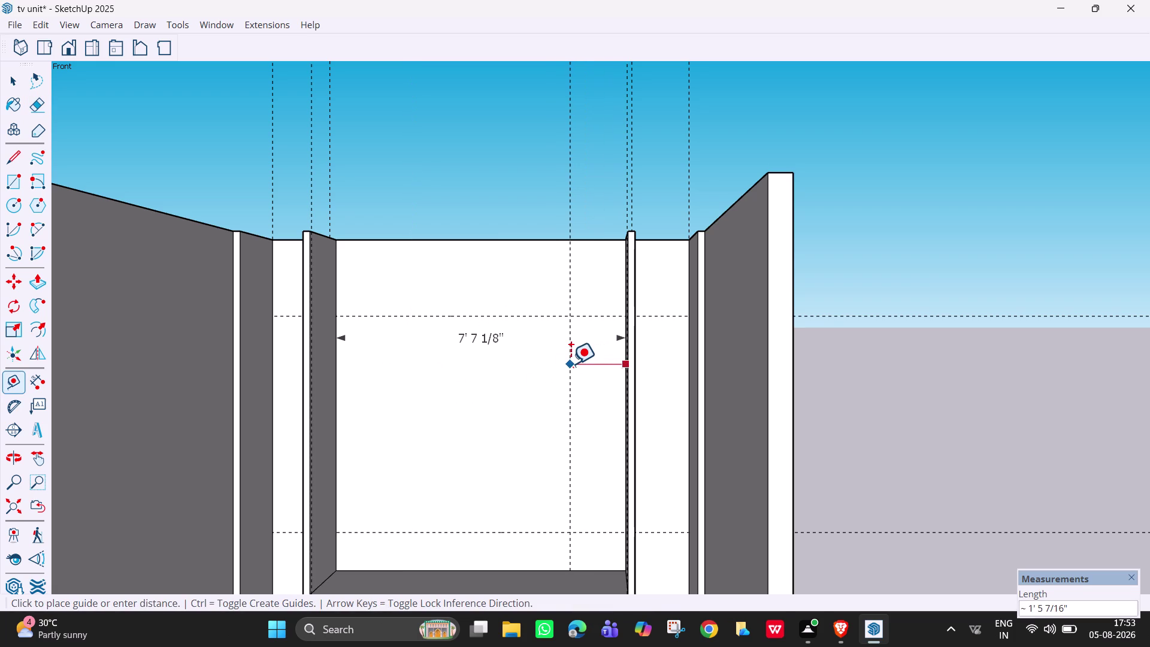
text('6")
key(Return)
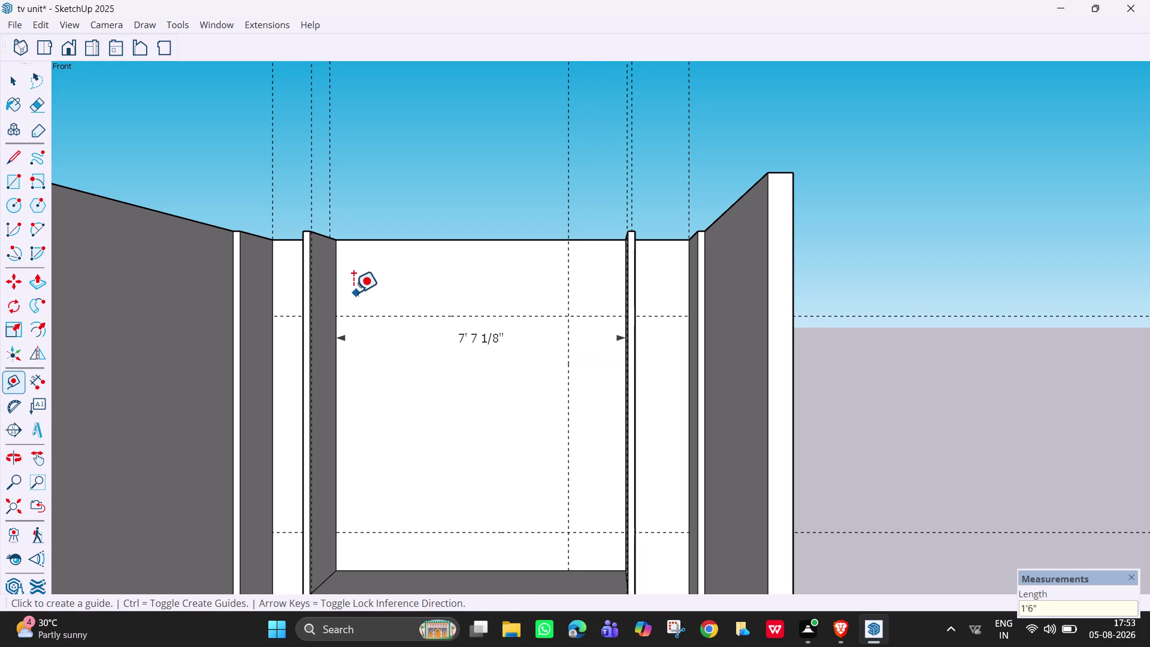
click(336, 366)
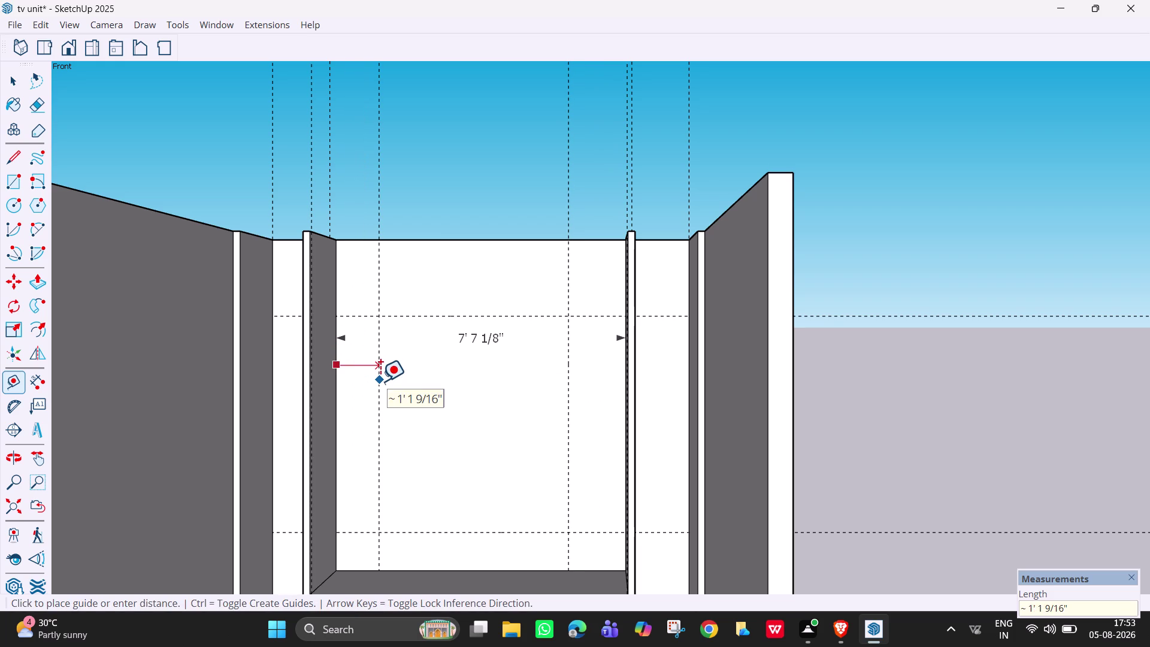
text(1'6")
key(Return)
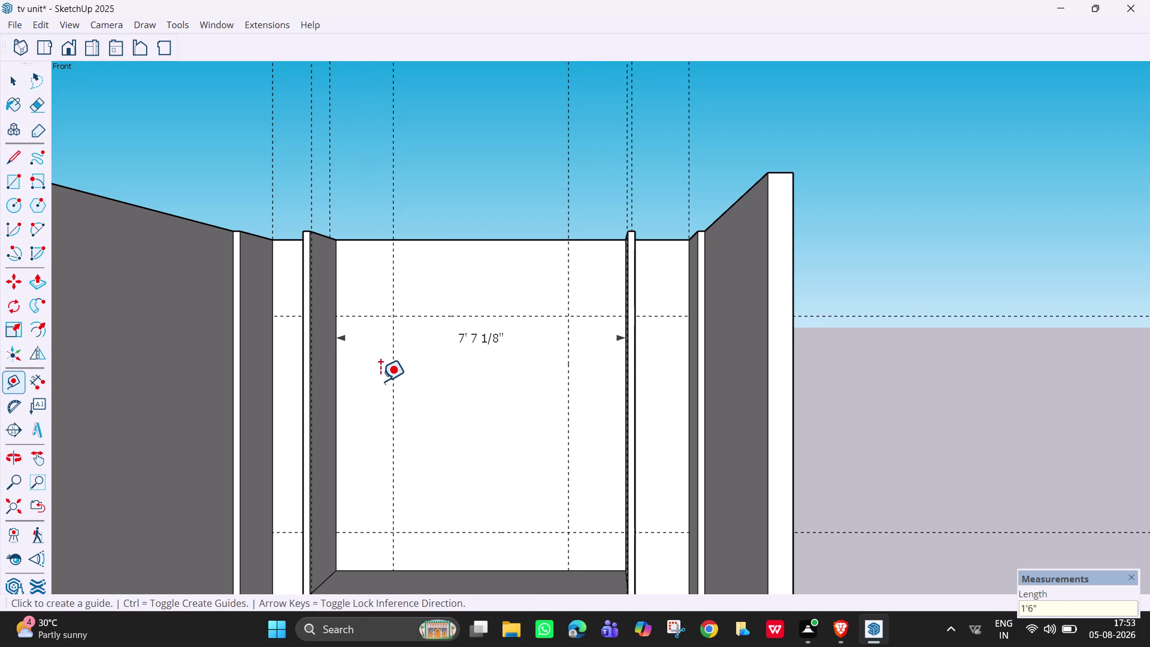
key(space)
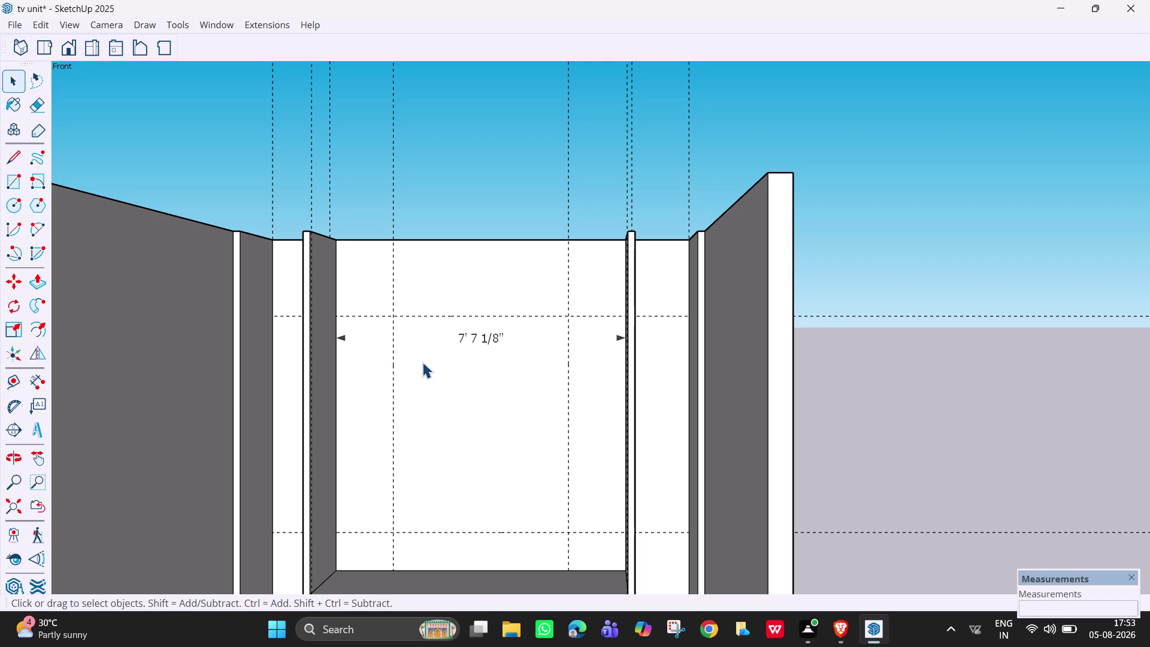
scroll(down, 3)
middle_drag(443, 365, 475, 367)
scroll(down, 3)
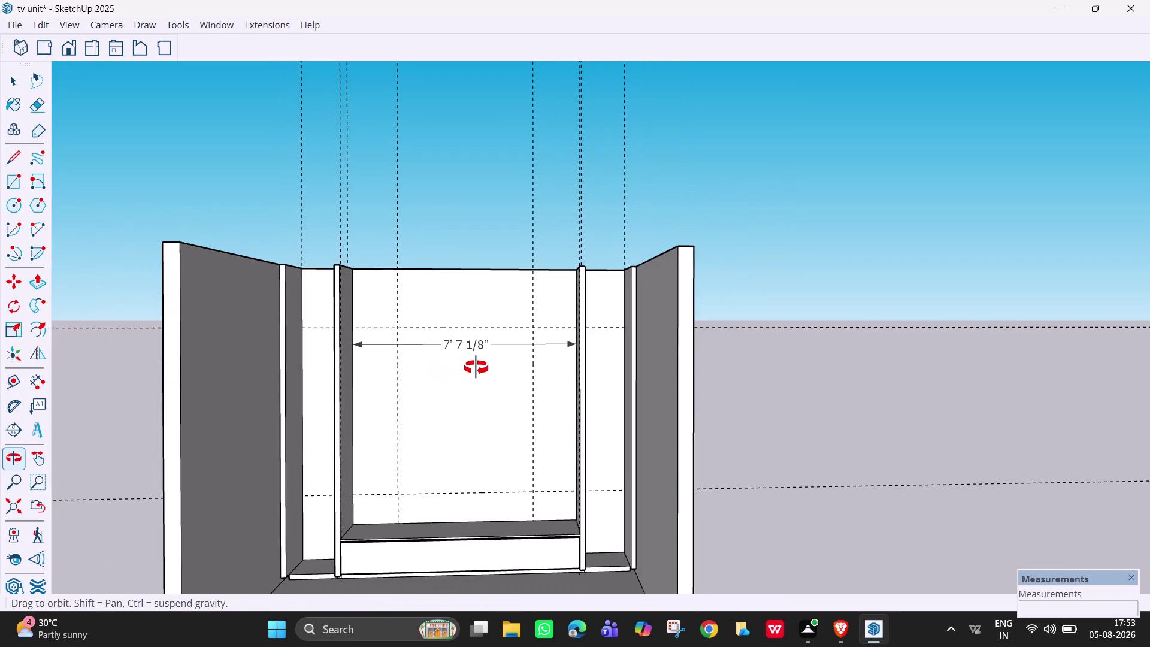
middle_drag(474, 367, 476, 368)
scroll(up, 3)
scroll(down, 3)
key(space)
key(h)
drag(380, 408, 439, 324)
scroll(up, 3)
scroll(up, 3)
middle_drag(480, 351, 452, 353)
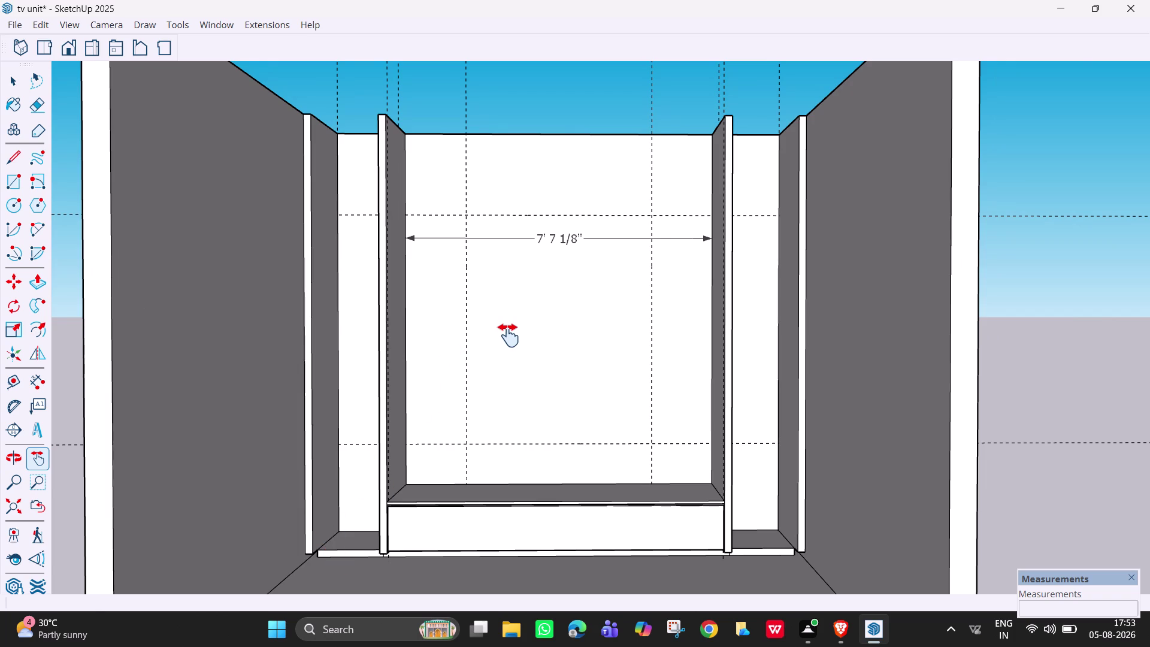
scroll(up, 3)
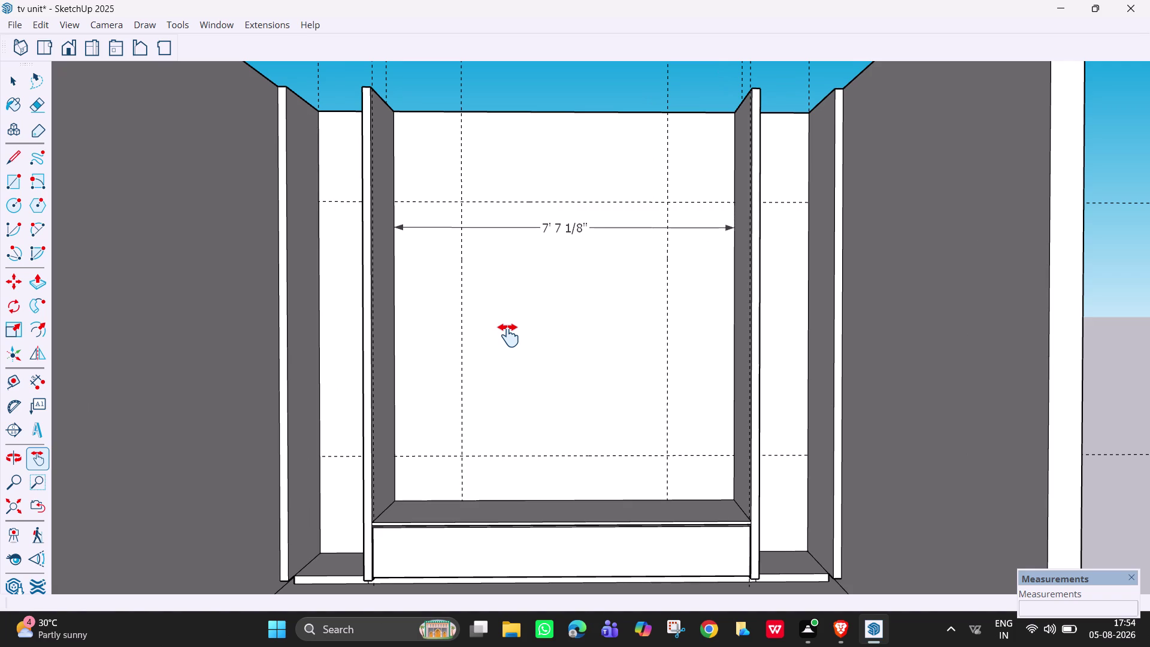
scroll(down, 3)
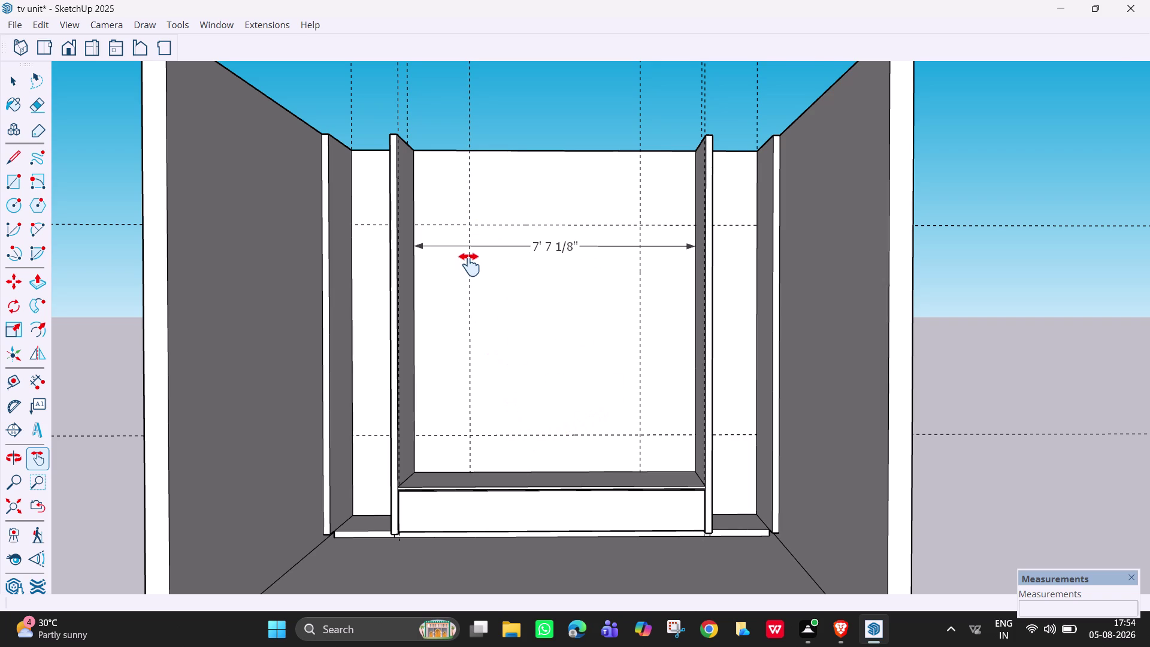
scroll(up, 3)
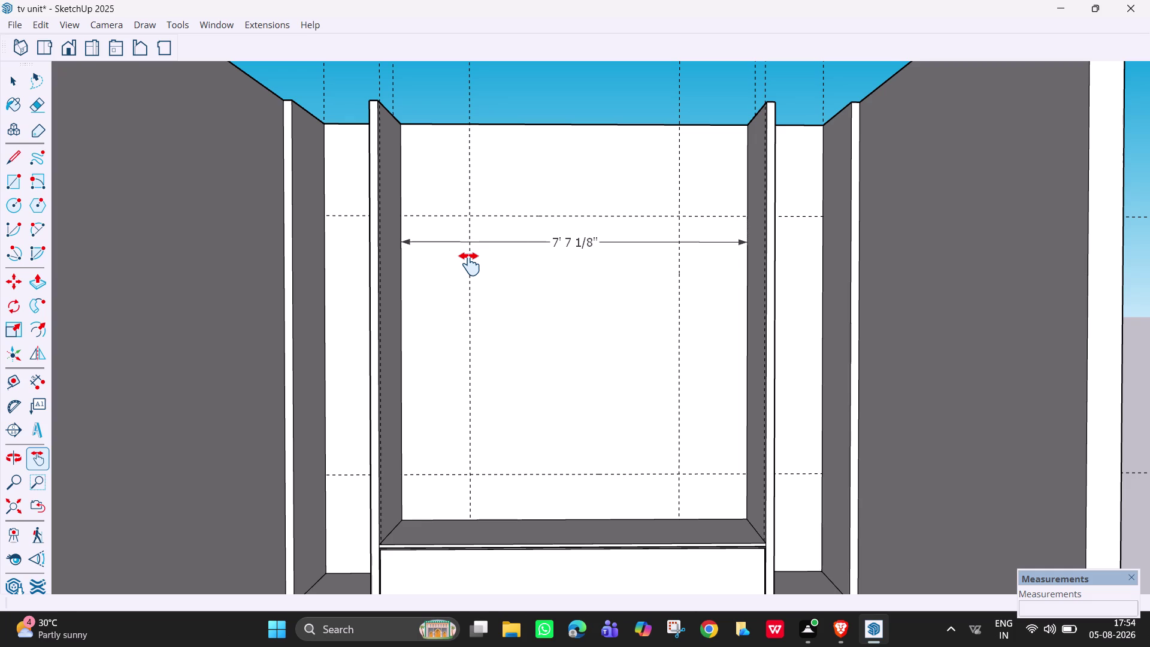
key(e)
Erase the upper horizontal guide and add a guide 3' below the bay's top.
drag(541, 210, 544, 223)
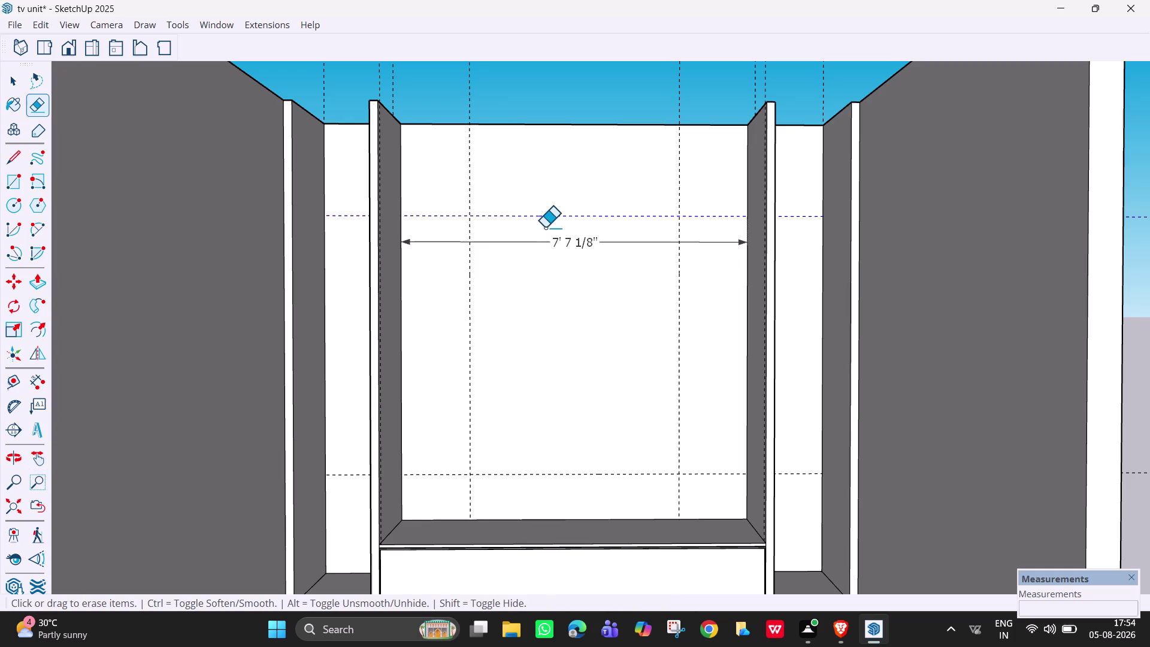
drag(544, 222, 545, 227)
key(t)
click(557, 128)
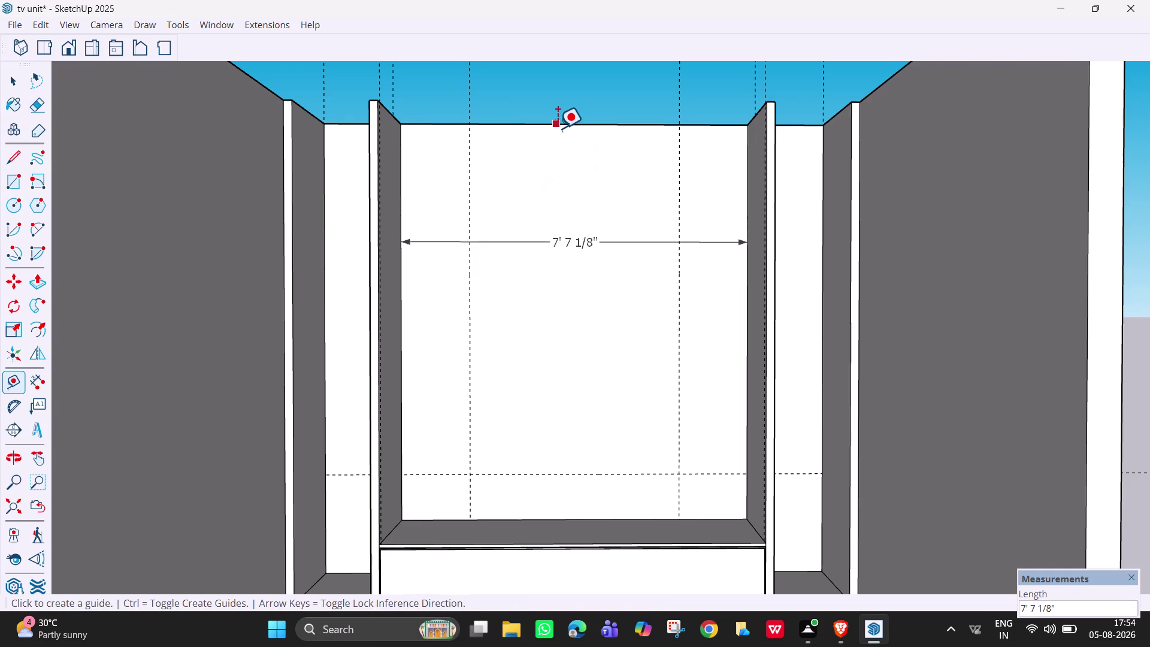
text(3')
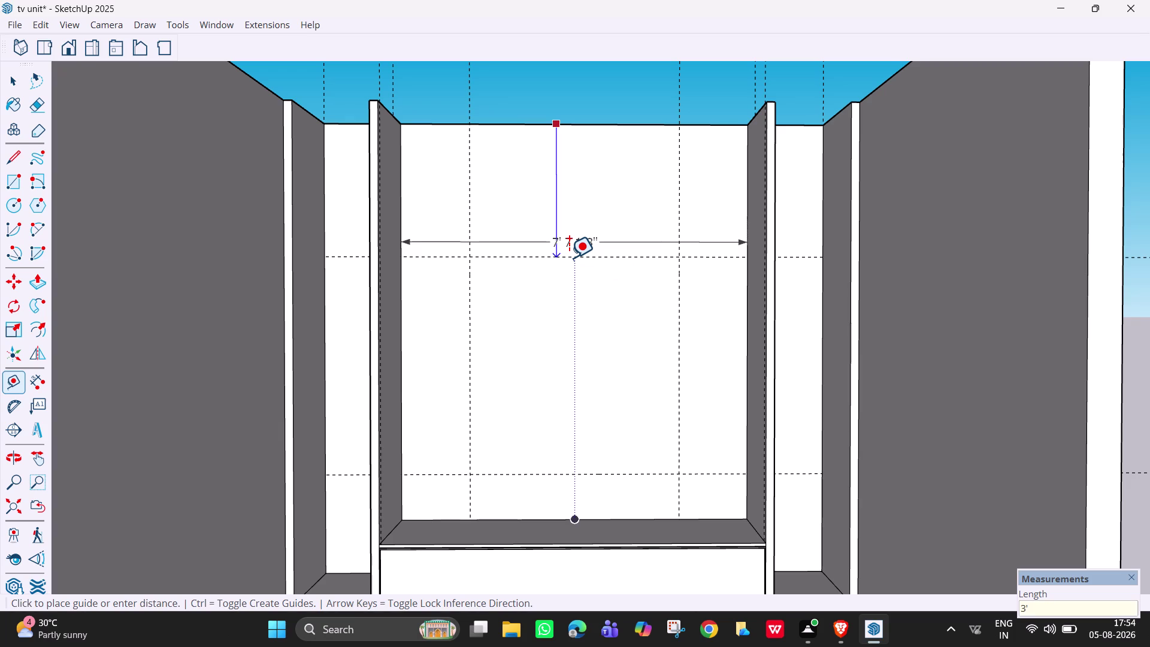
key(Return)
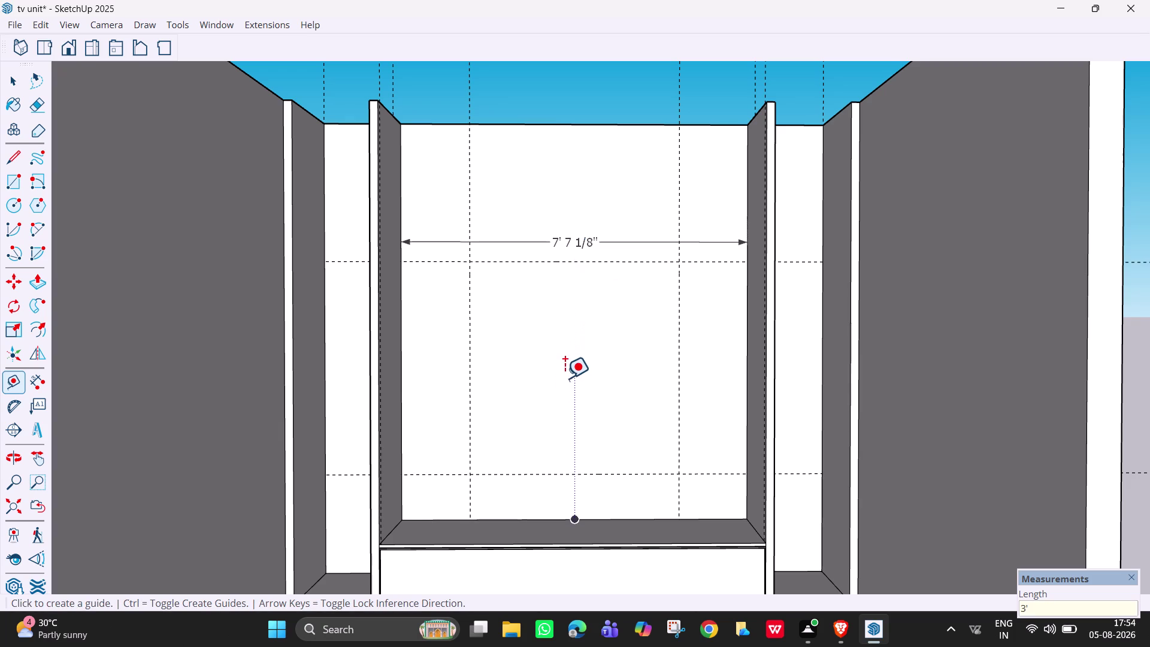
Add a horizontal guide 1'6" above the top of the shelf.
click(553, 477)
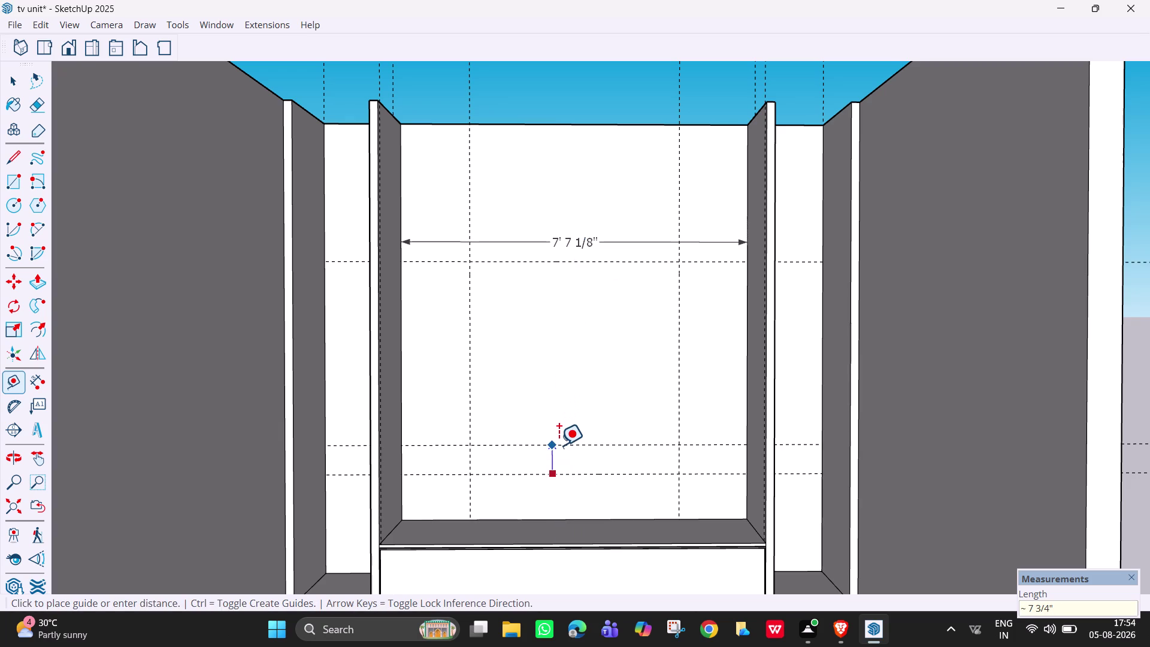
key(Escape)
click(557, 517)
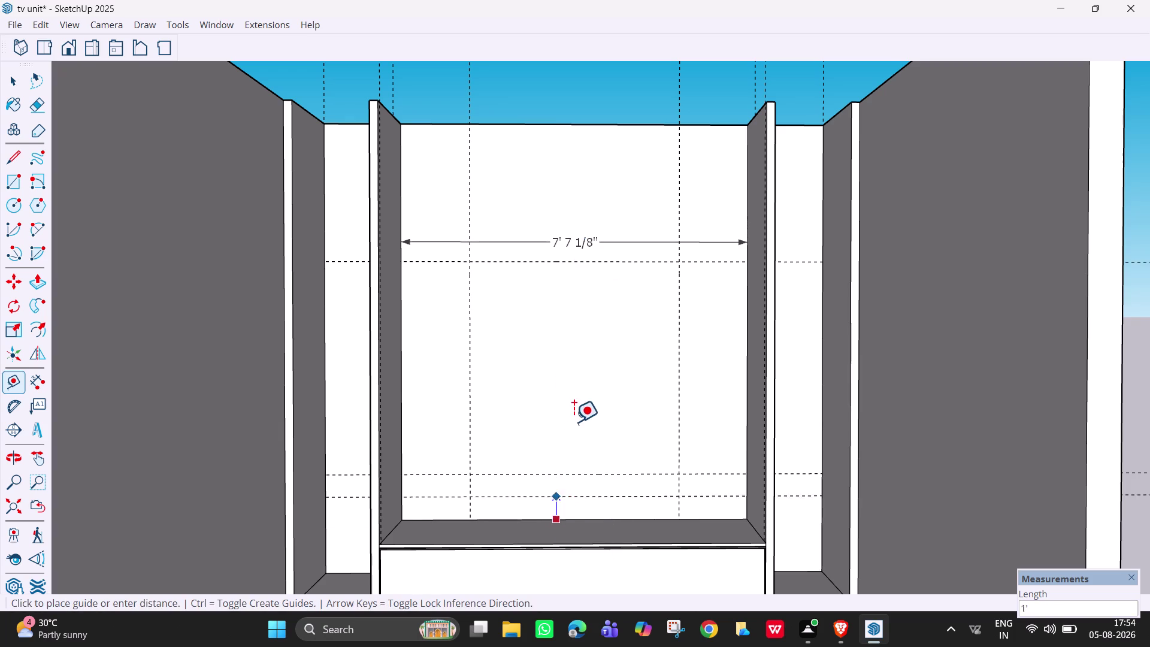
text(1'6)
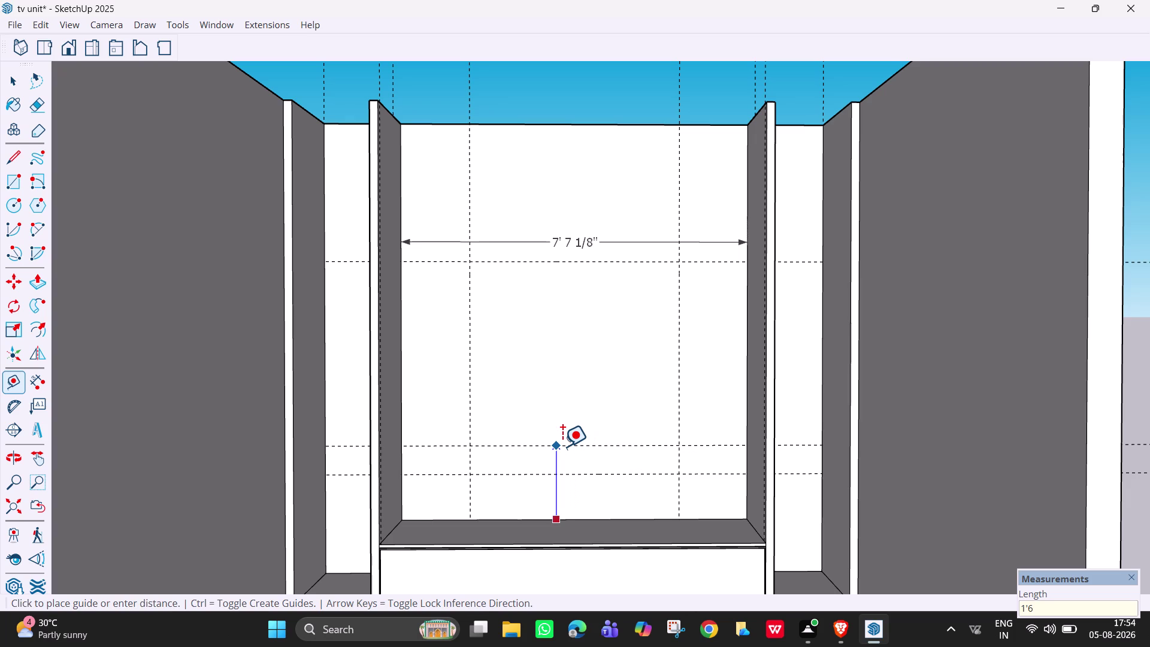
text(")
key(Return)
Erase the old lower guides and the bay's width dimension.
key(e)
drag(594, 479, 597, 490)
drag(598, 460, 617, 494)
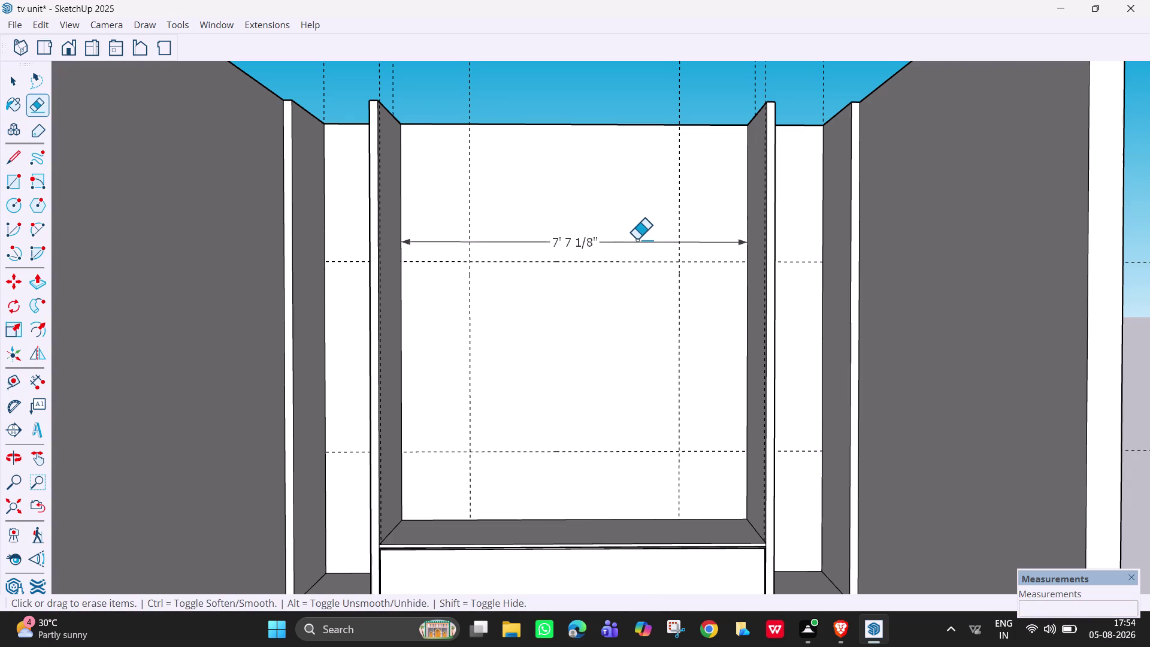
click(634, 239)
drag(610, 240, 560, 236)
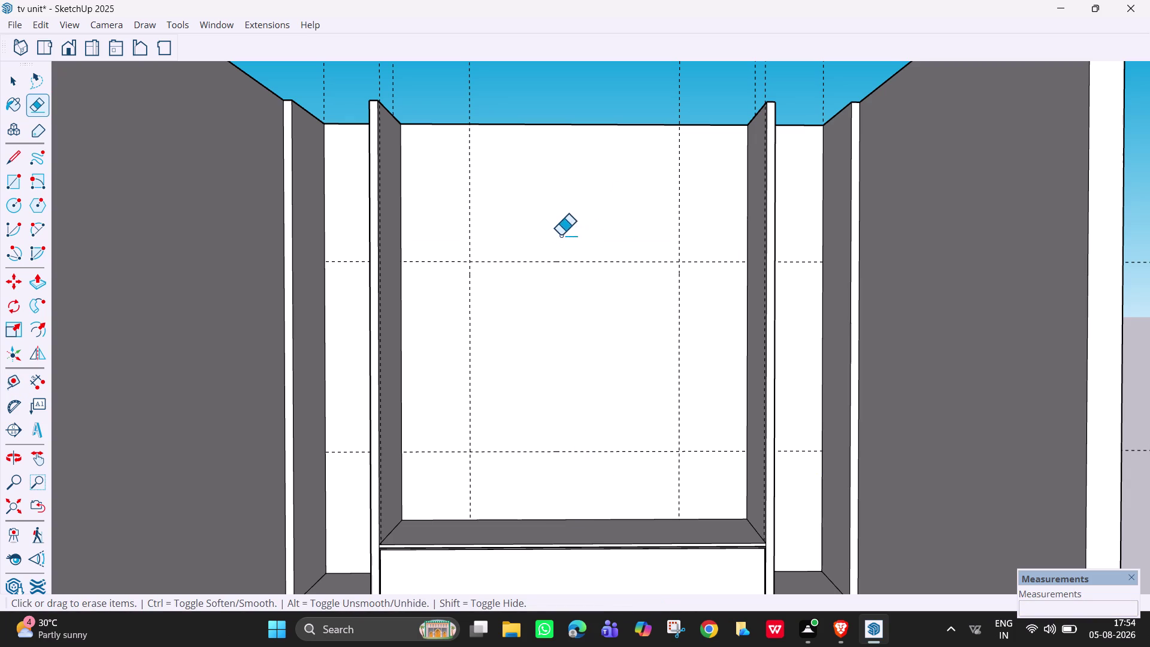
key(Escape)
key(space)
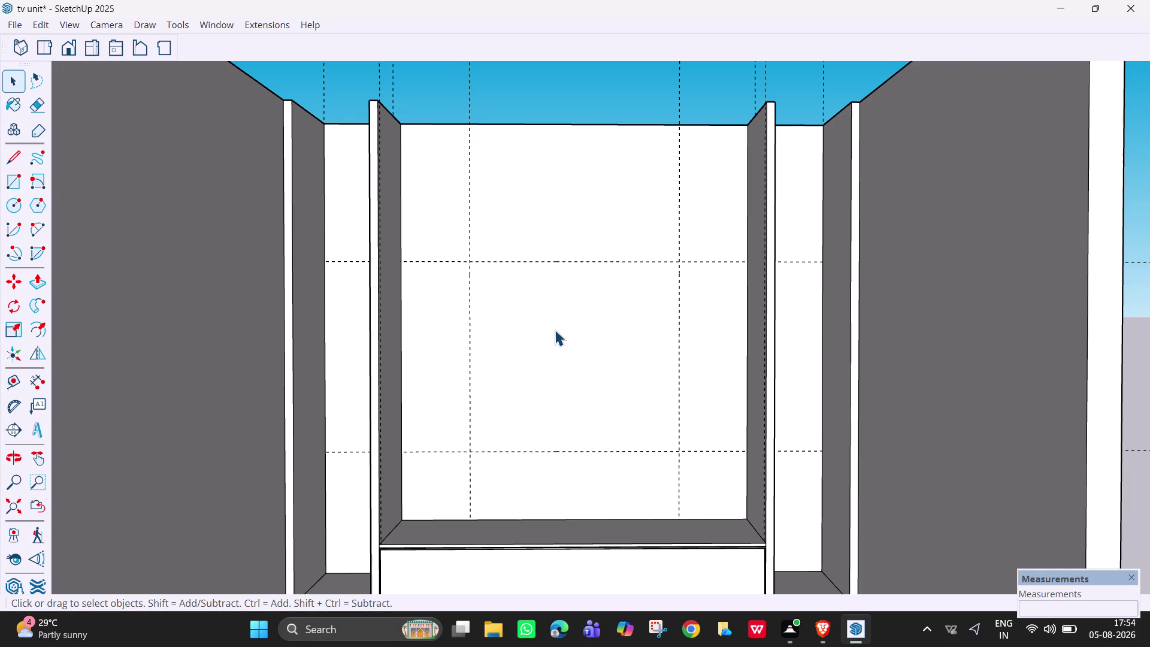
Draw a rectangle from the upper-left to the lower-right guide crossing.
key(r)
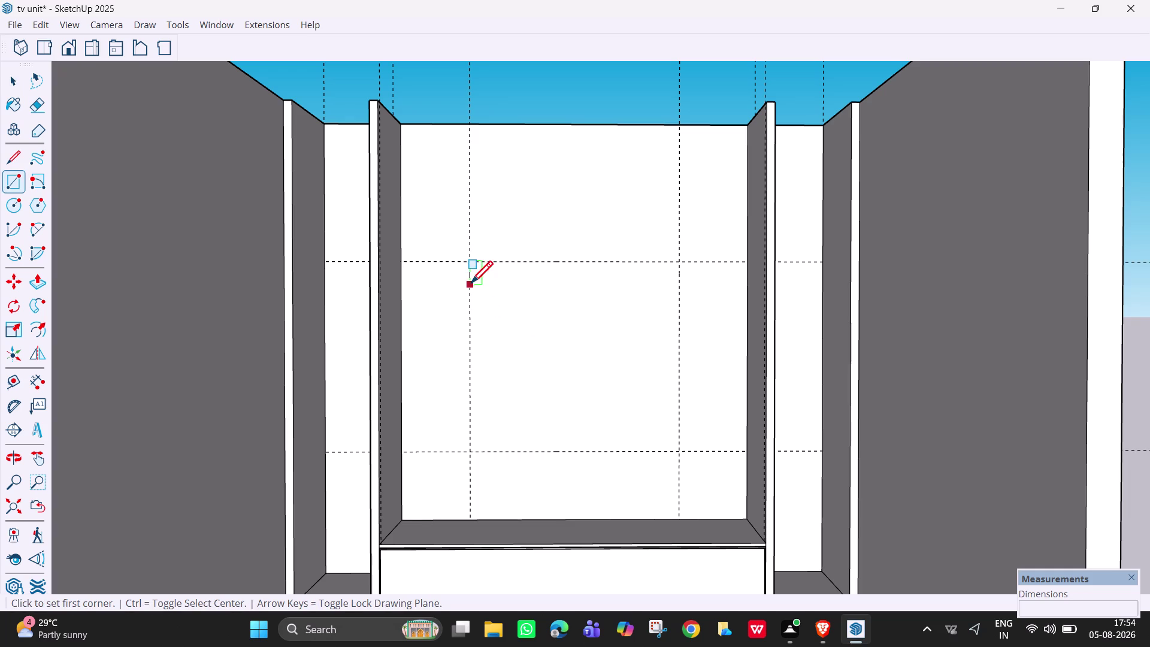
click(471, 263)
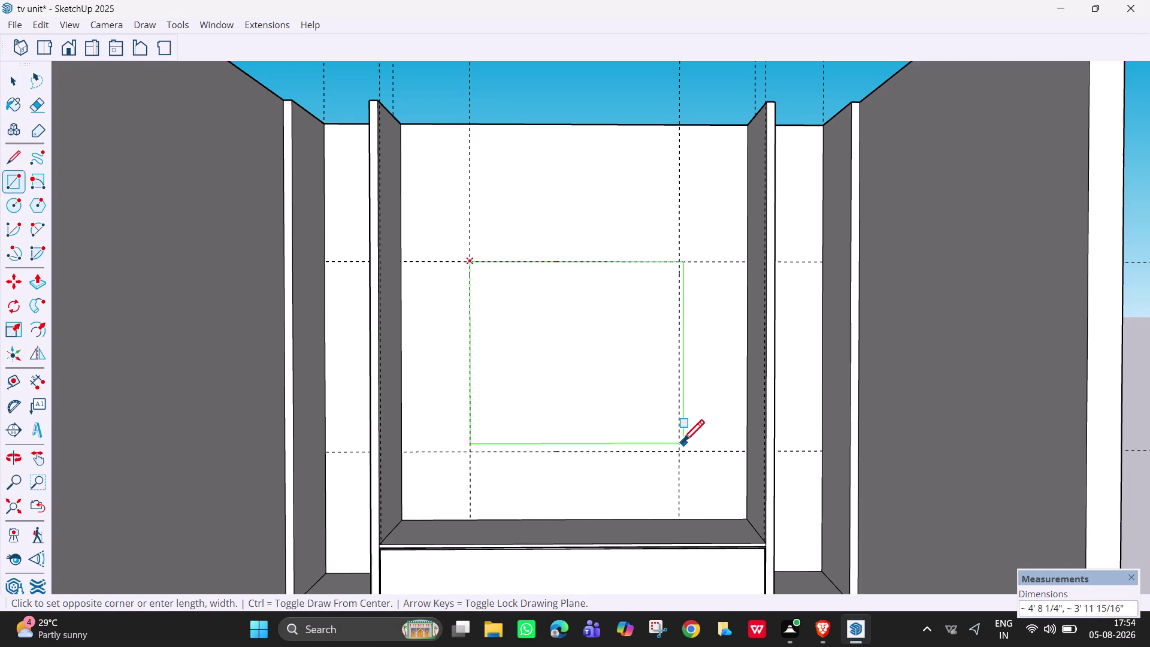
click(678, 451)
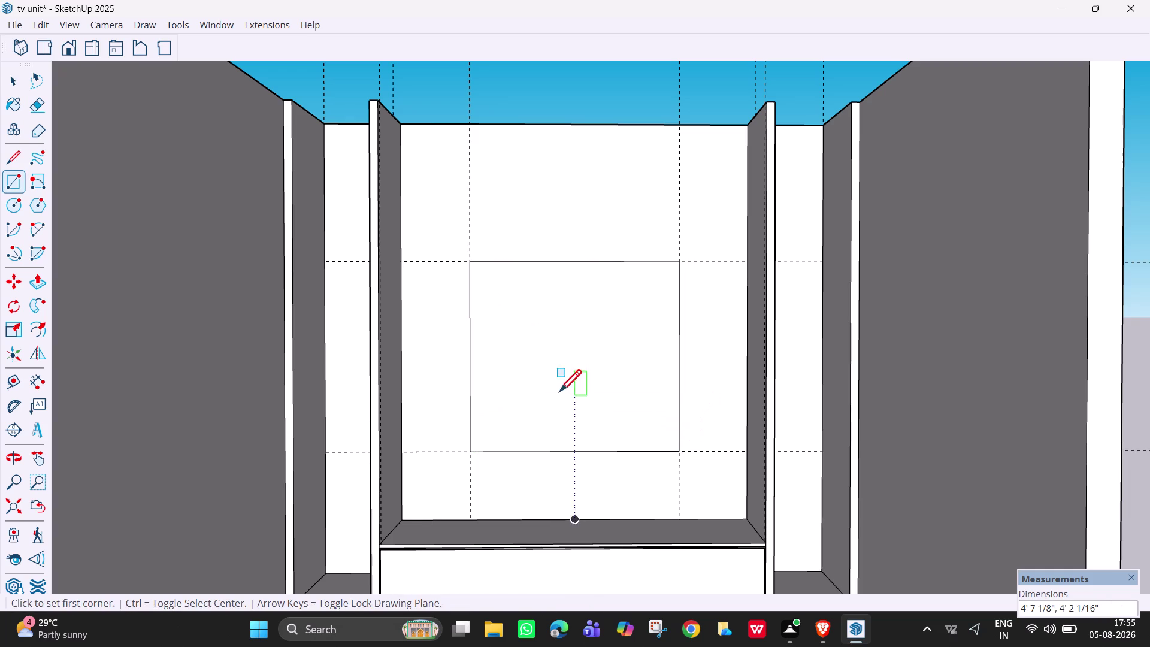
key(space)
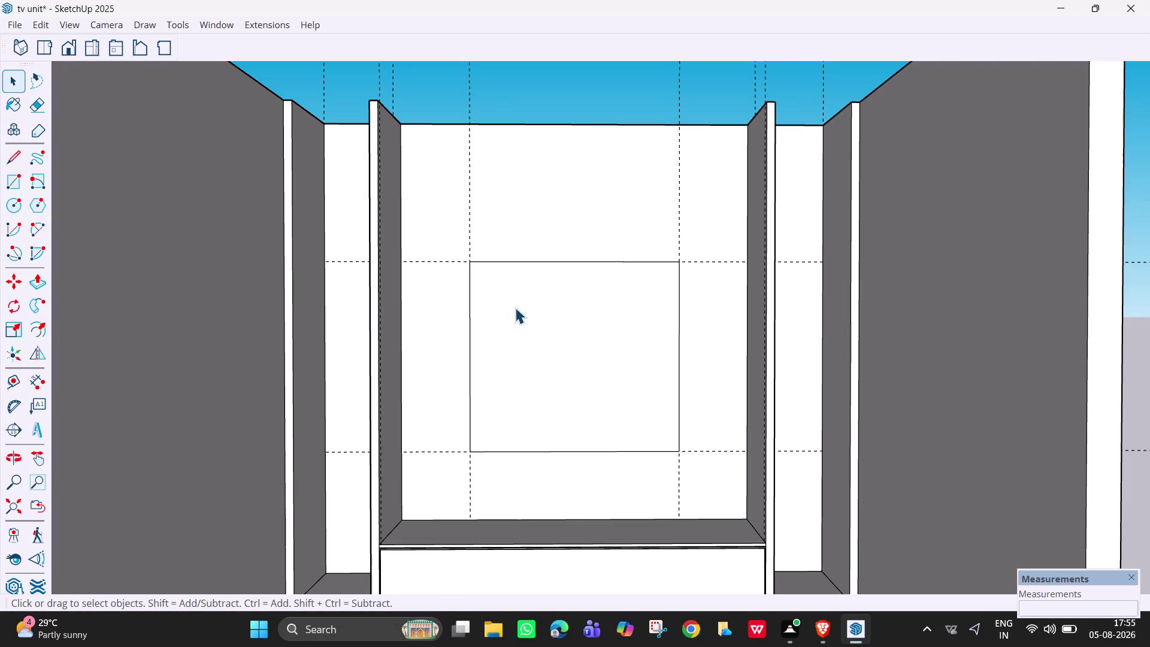
Push the rectangle face out 1" to form a thin panel.
key(p)
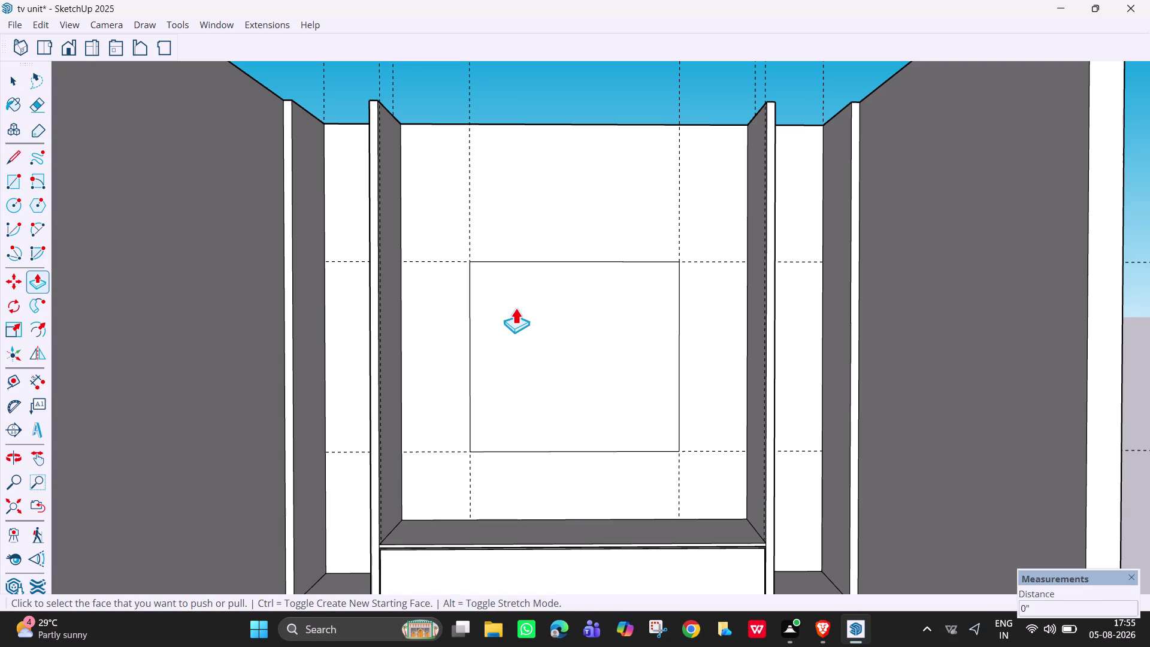
click(515, 307)
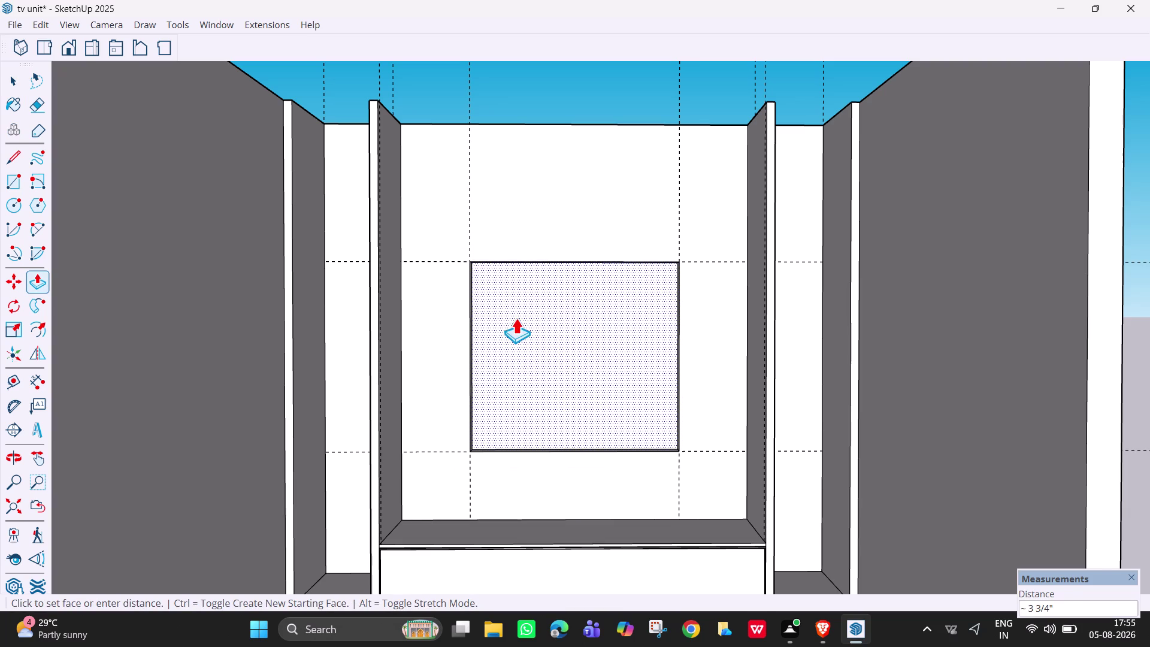
middle_drag(522, 323, 567, 424)
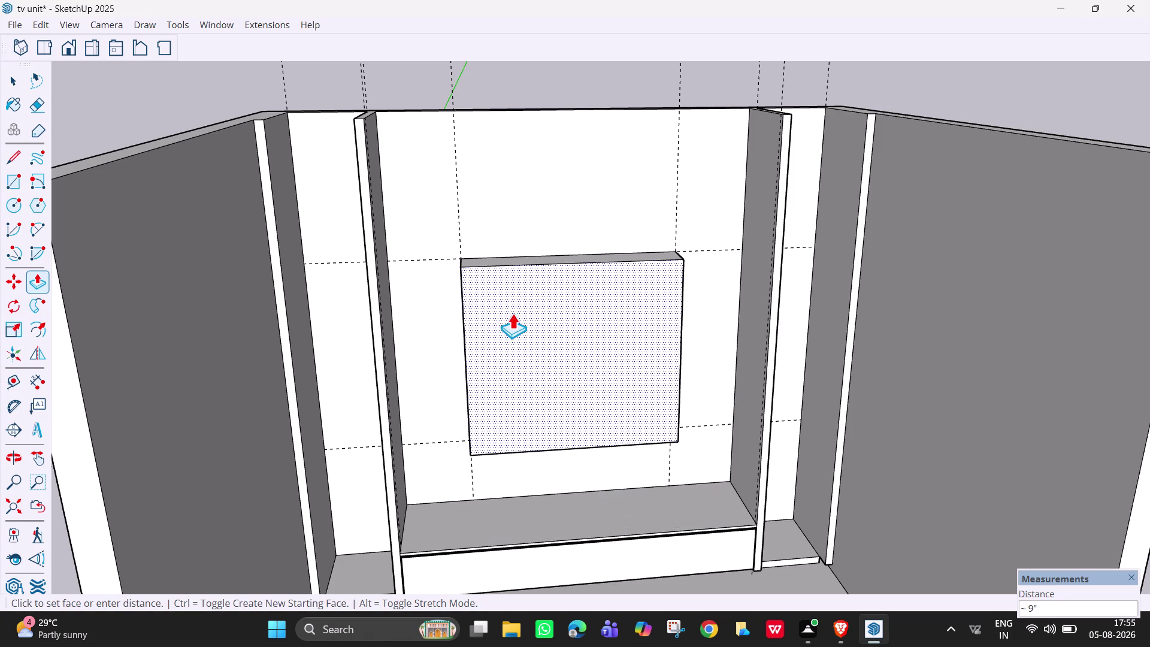
key(2)
key(BackSpace)
key(1)
key(shift+quotedbl)
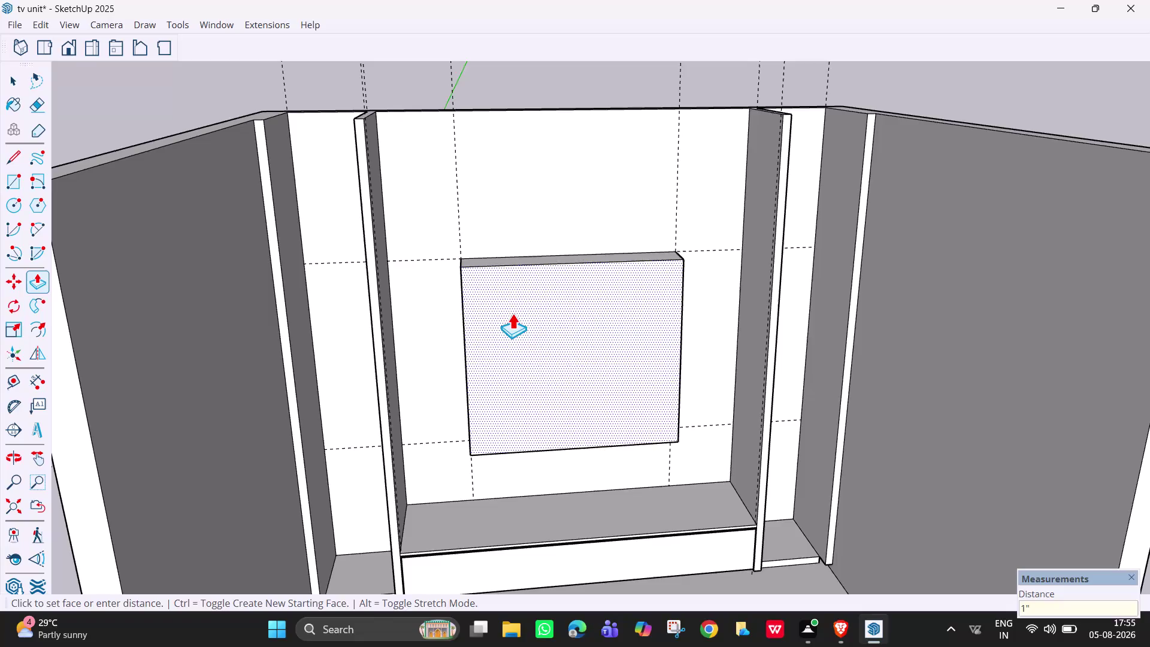
key(Return)
Dismiss the pop-up menu and pull the panel's front face out another 1".
right_drag(513, 313, 511, 305)
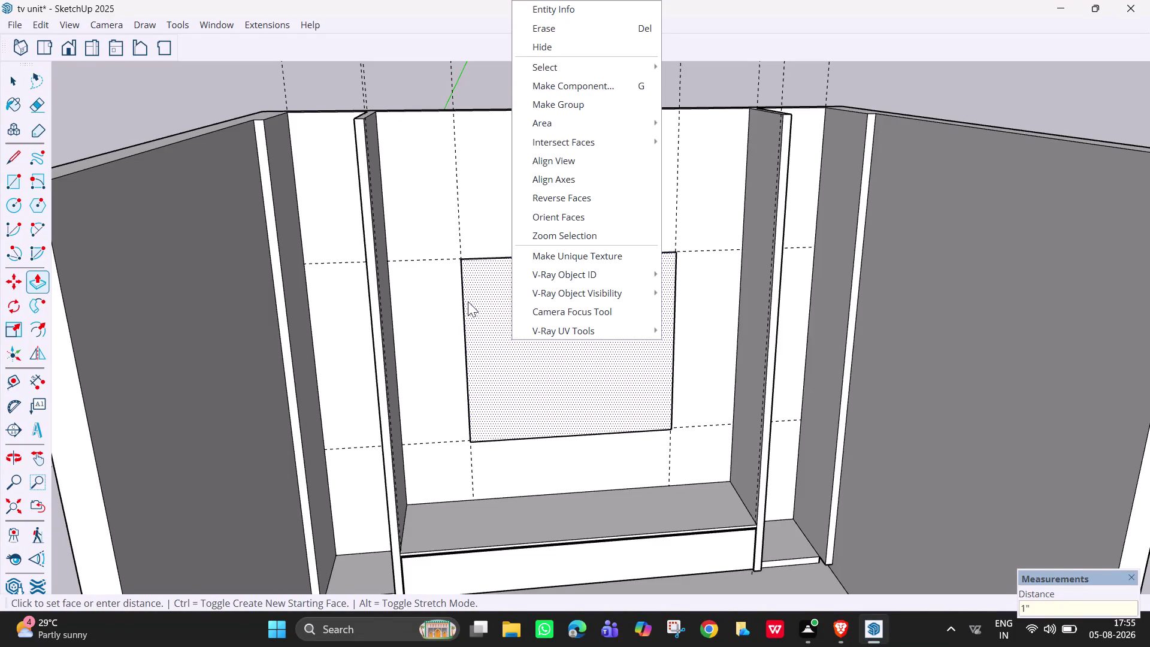
scroll(up, 3)
key(Escape)
scroll(up, 3)
middle_drag(523, 304, 548, 399)
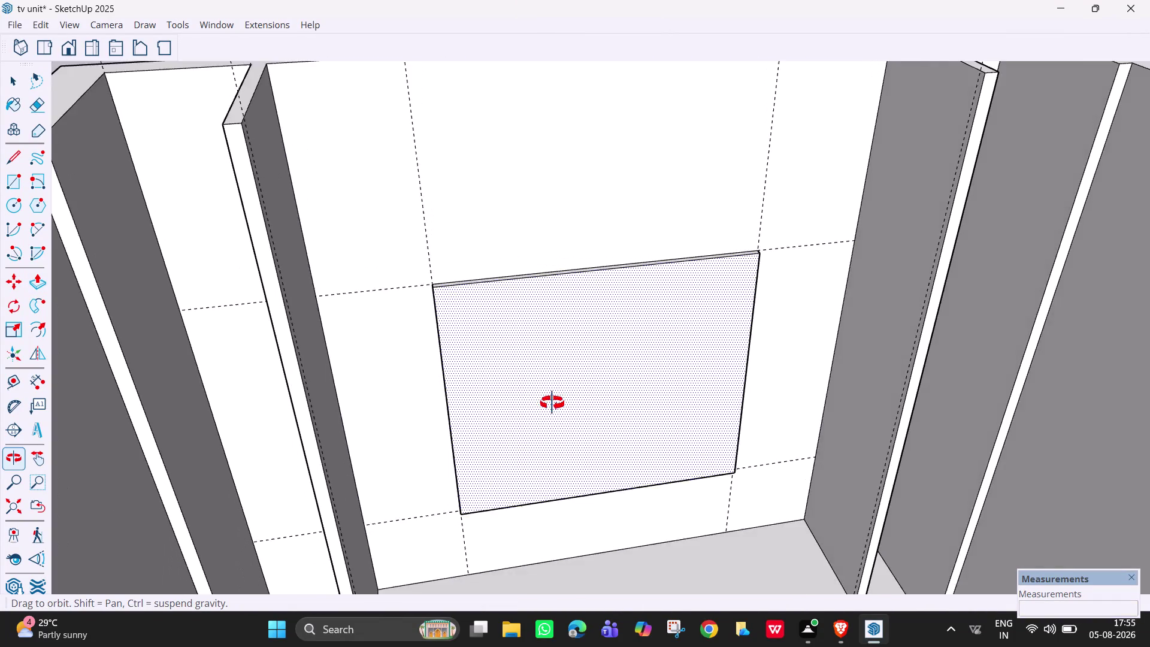
middle_drag(548, 399, 610, 410)
click(595, 395)
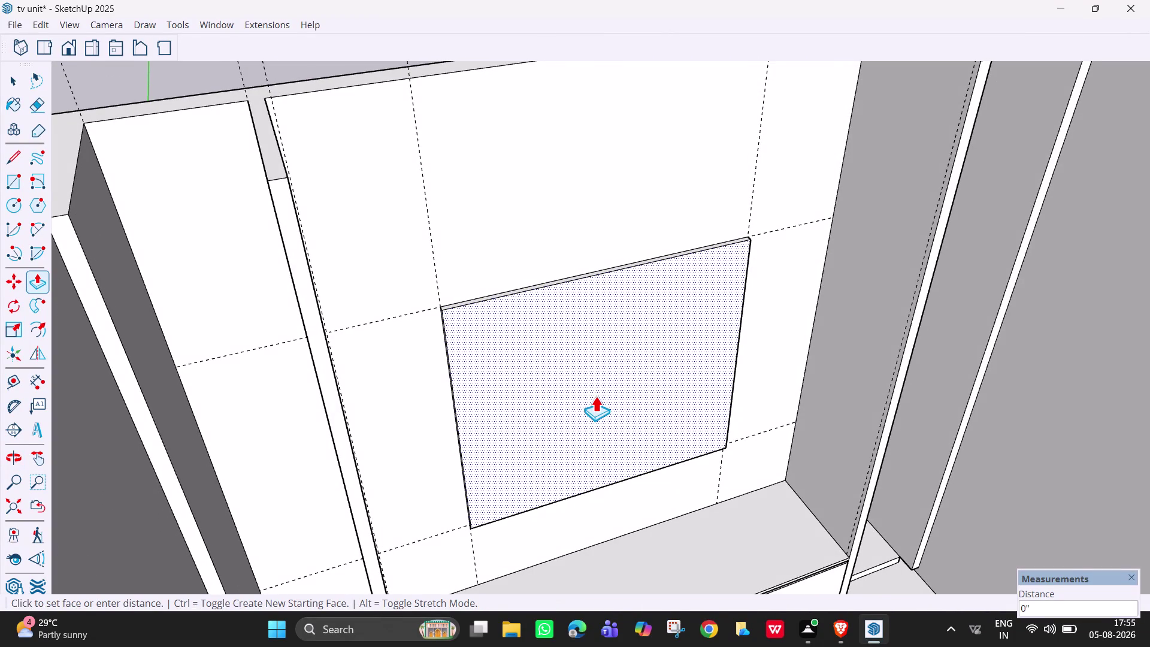
click(596, 396)
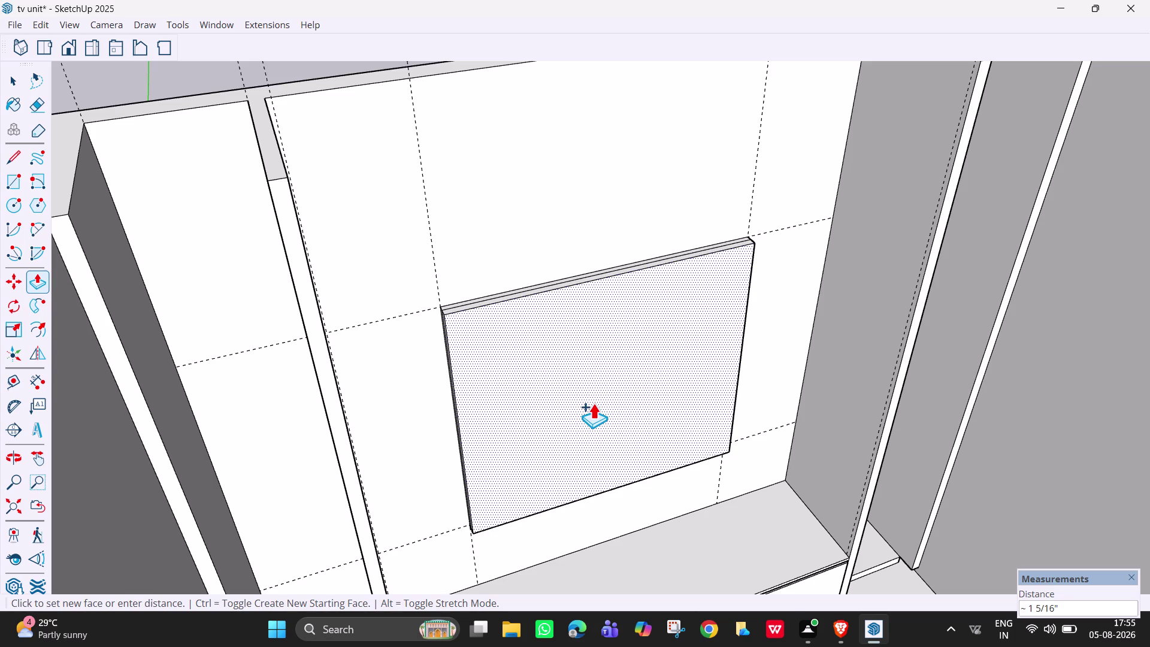
text(1")
key(Return)
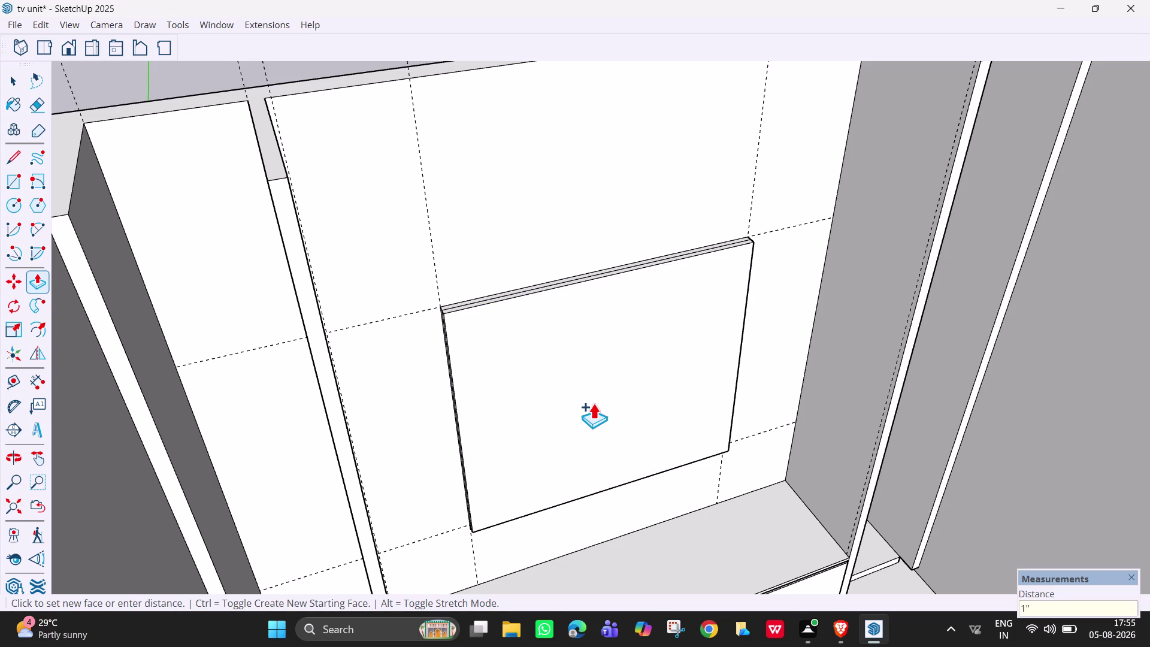
scroll(up, 3)
middle_drag(531, 337, 620, 410)
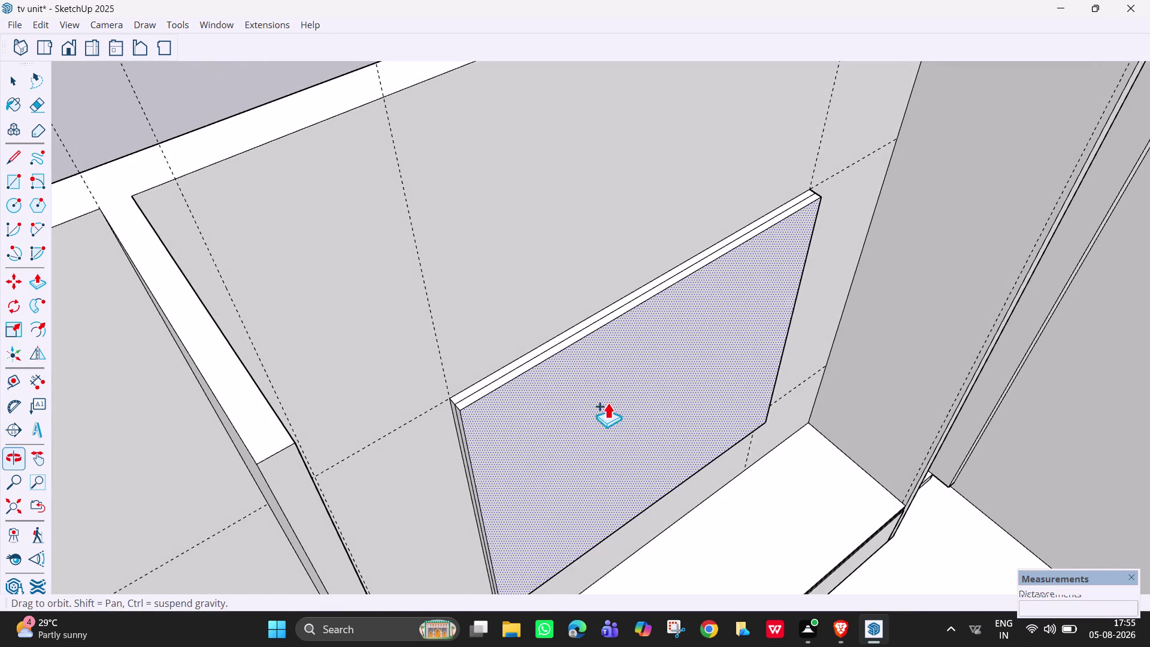
scroll(up, 3)
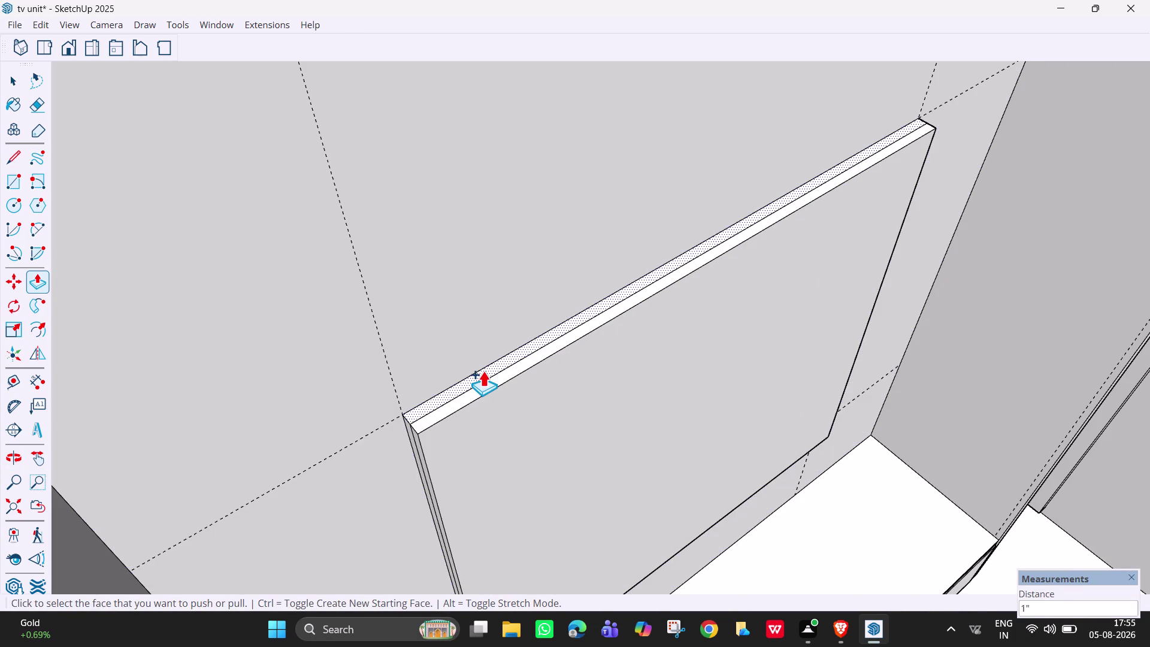
click(483, 370)
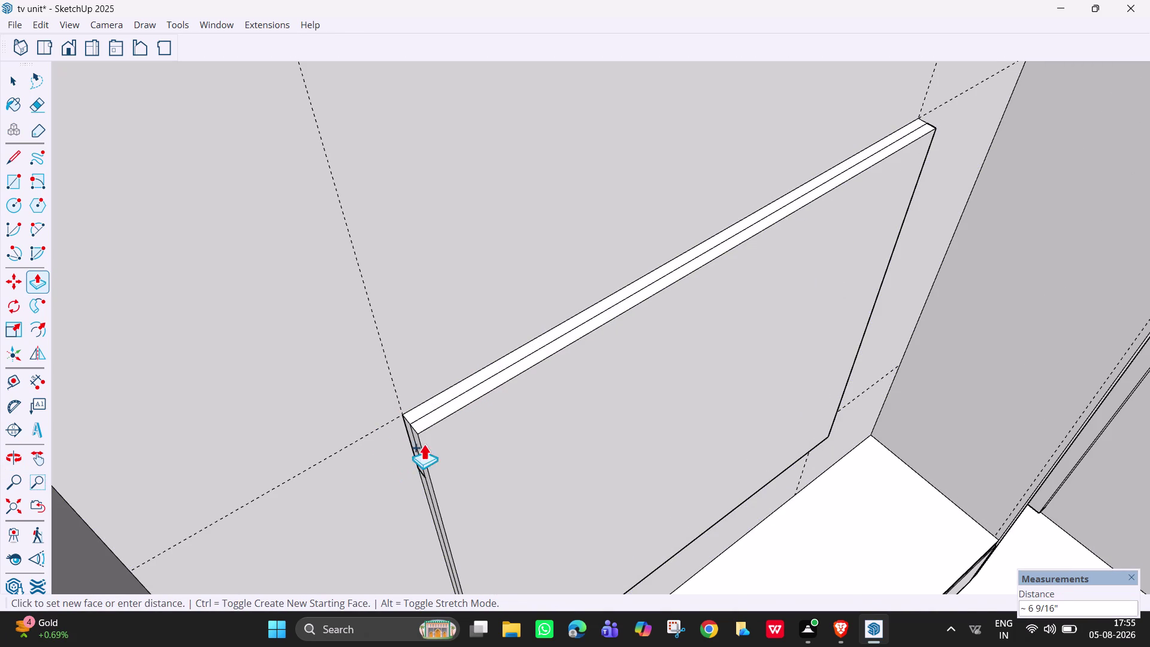
middle_drag(427, 443, 495, 413)
key(Escape)
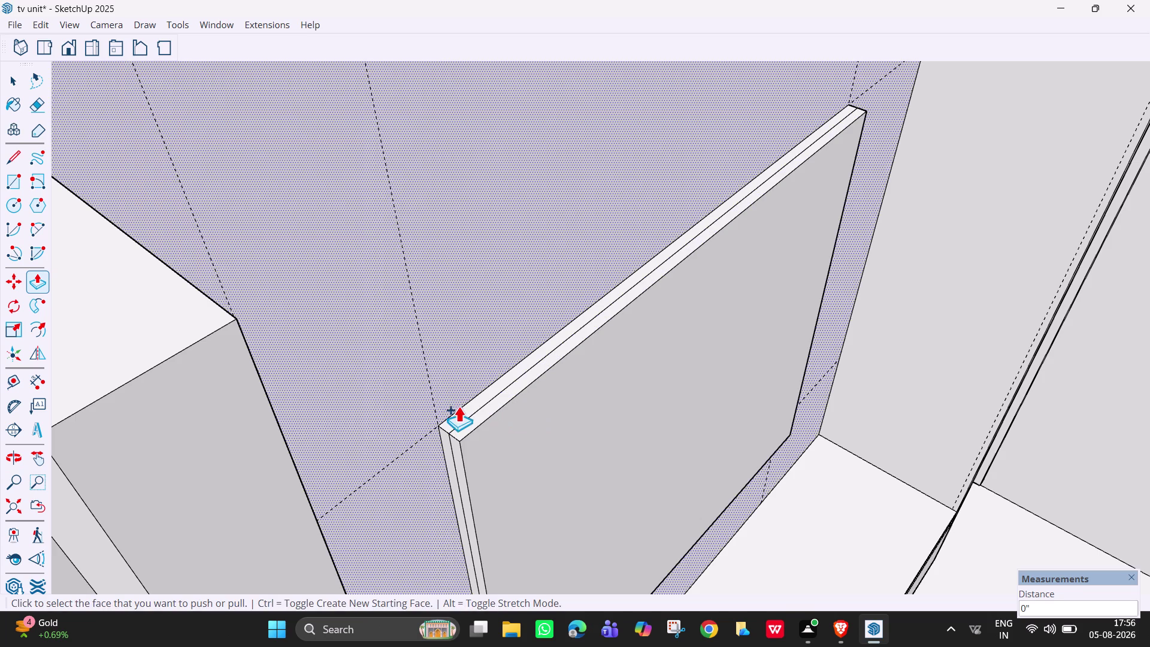
key(space)
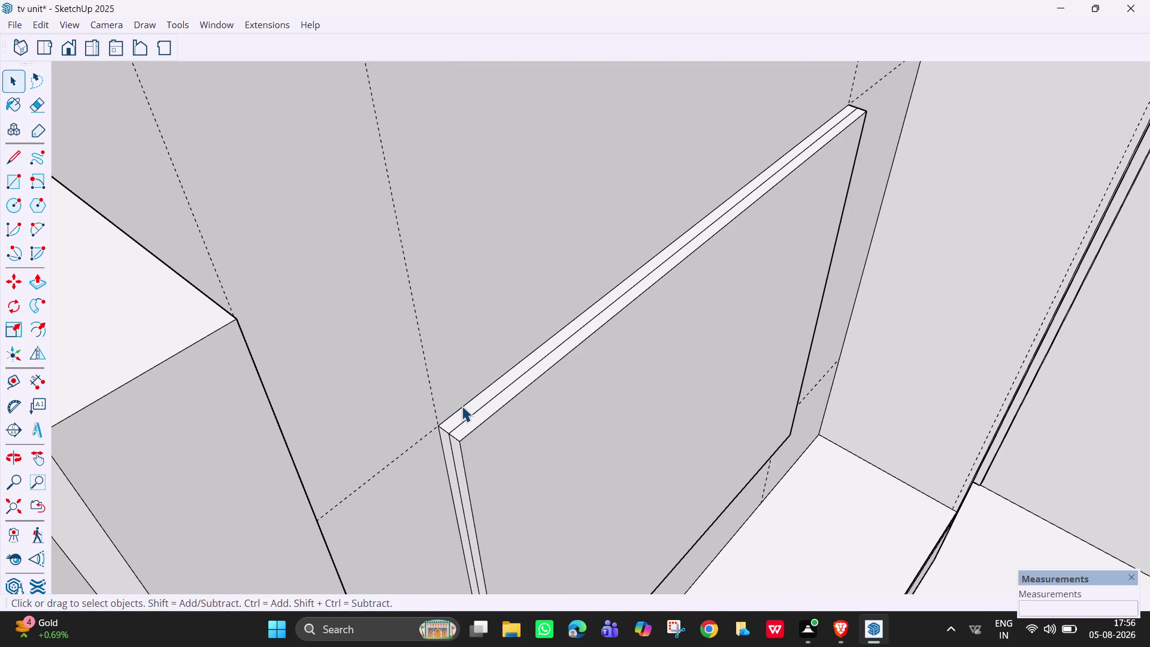
key(p)
click(468, 405)
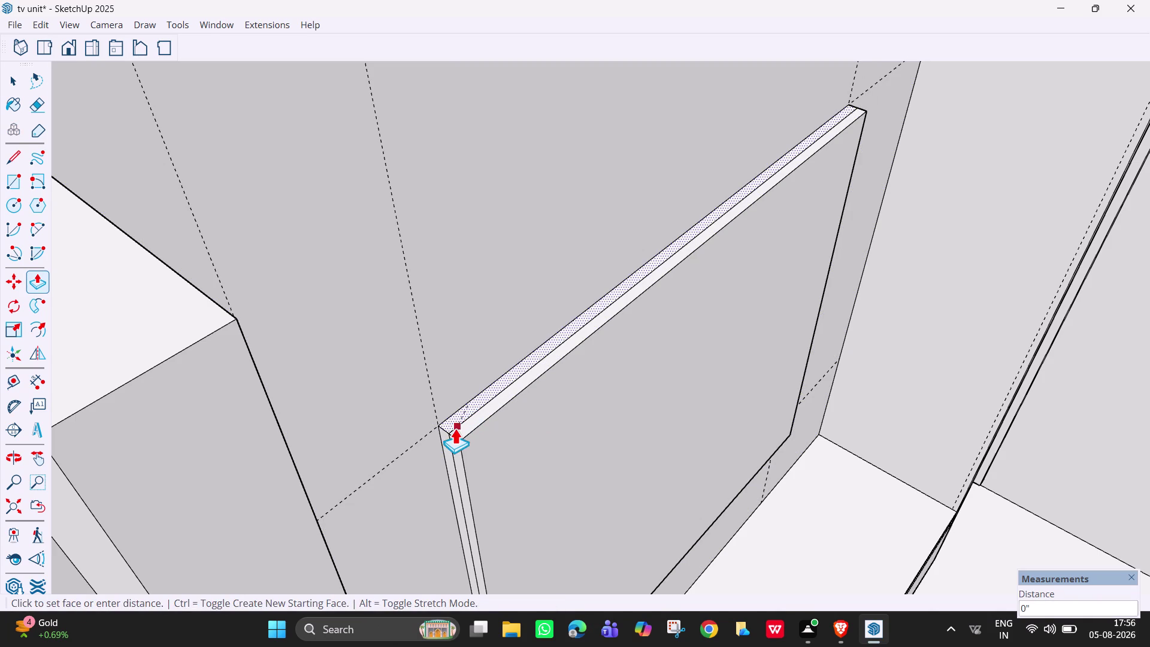
middle_click(530, 434)
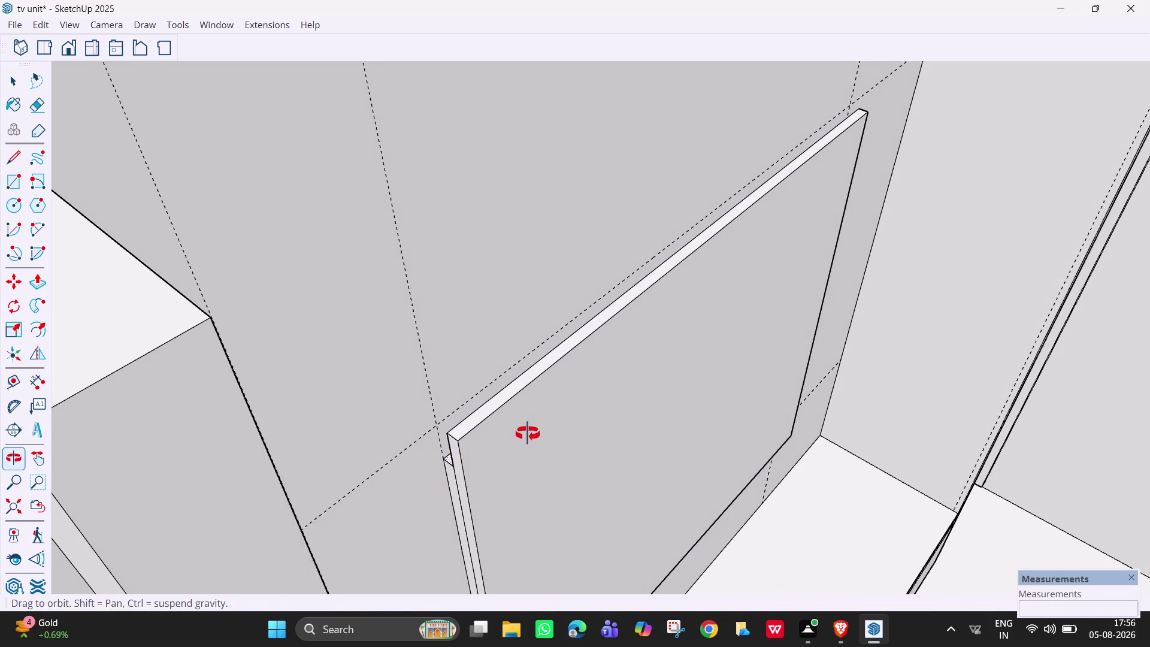
click(445, 433)
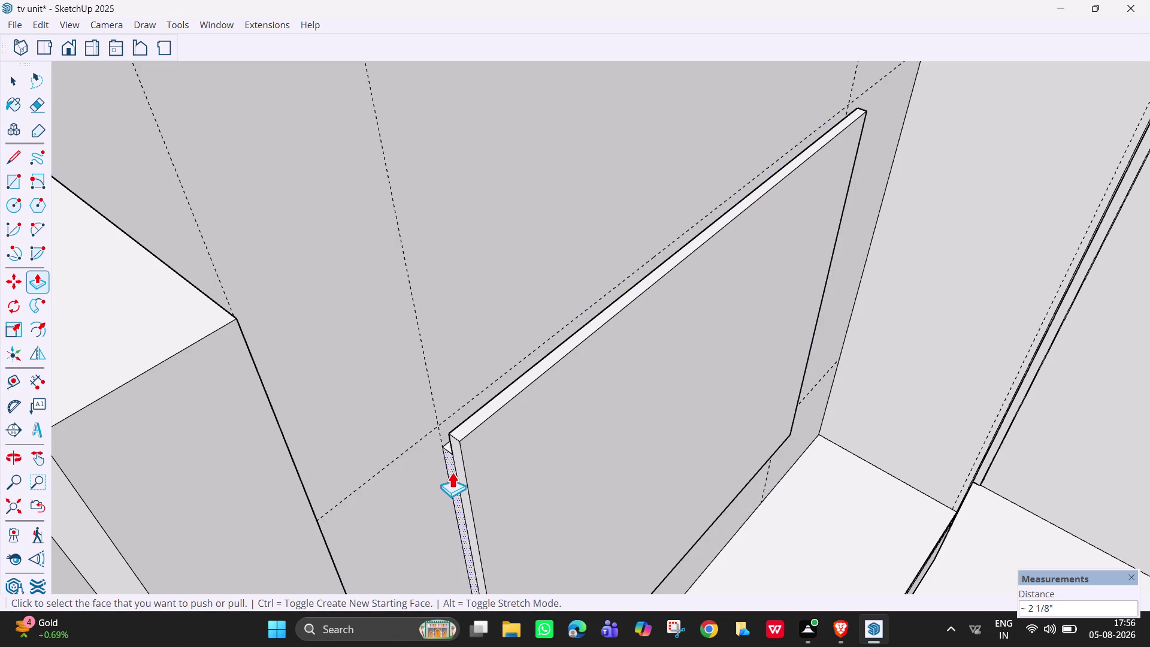
double_click(451, 472)
scroll(down, 3)
middle_drag(859, 262, 717, 267)
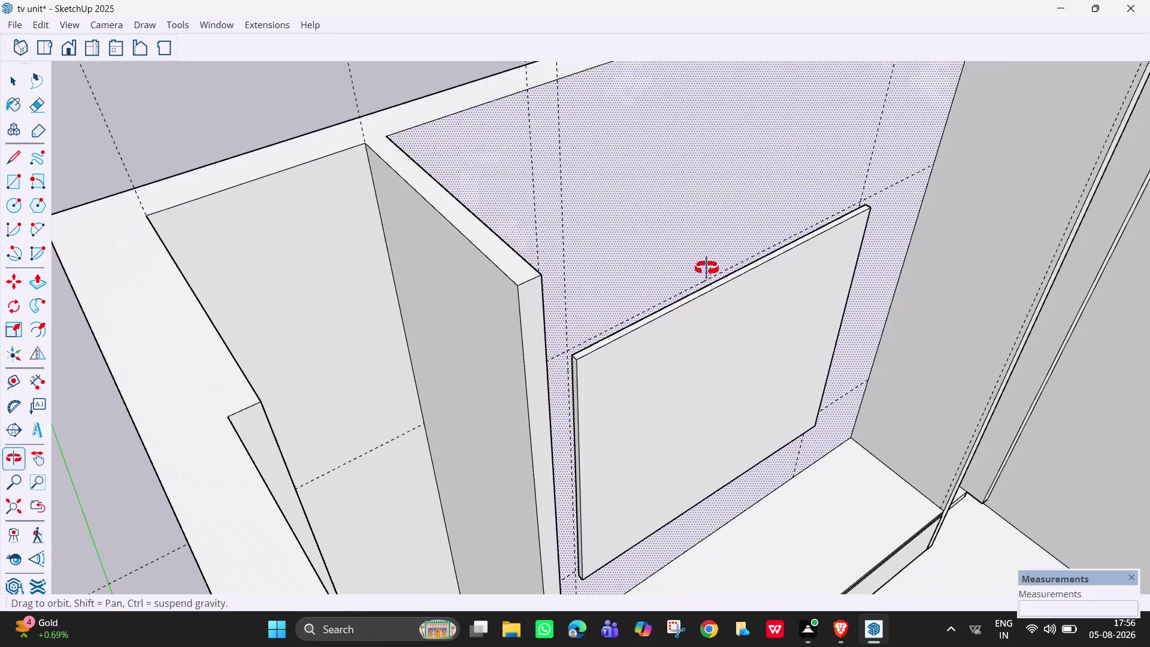
middle_drag(718, 267, 691, 274)
middle_drag(982, 330, 707, 256)
scroll(up, 3)
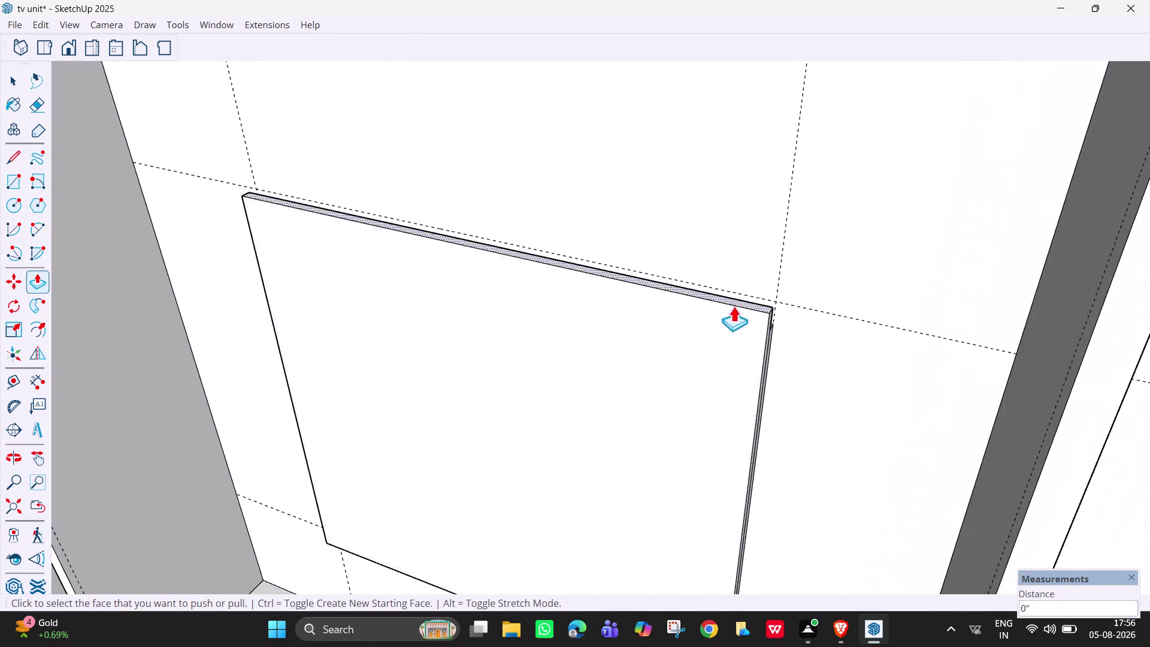
middle_drag(818, 338, 739, 321)
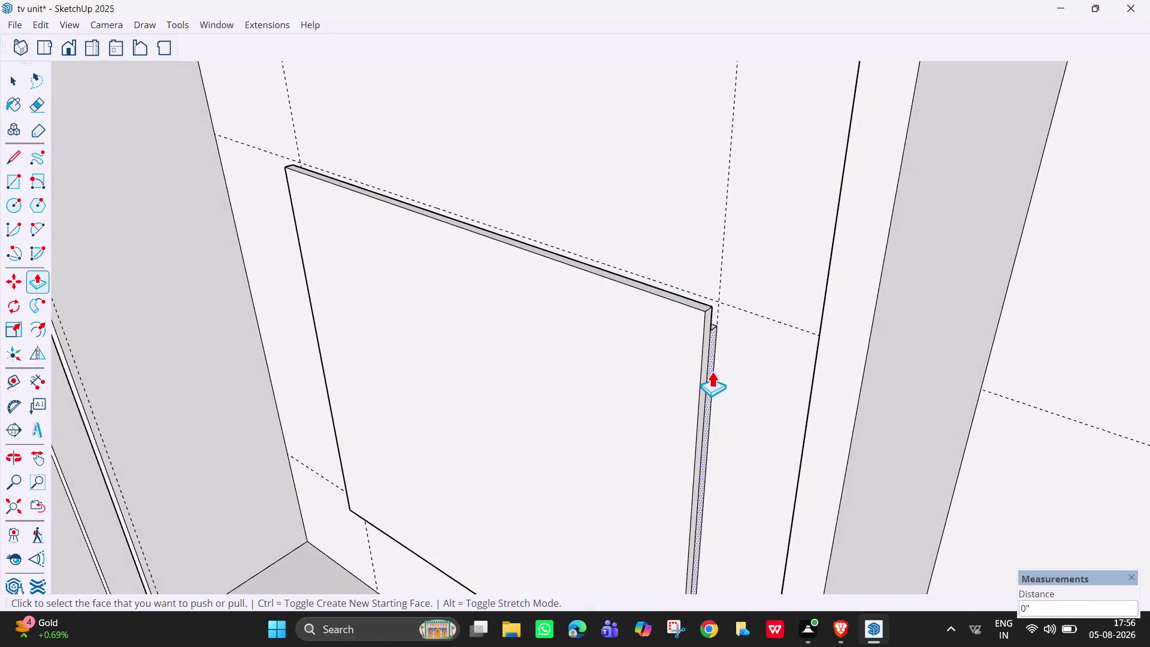
double_click(711, 371)
scroll(down, 3)
middle_drag(554, 495, 608, 414)
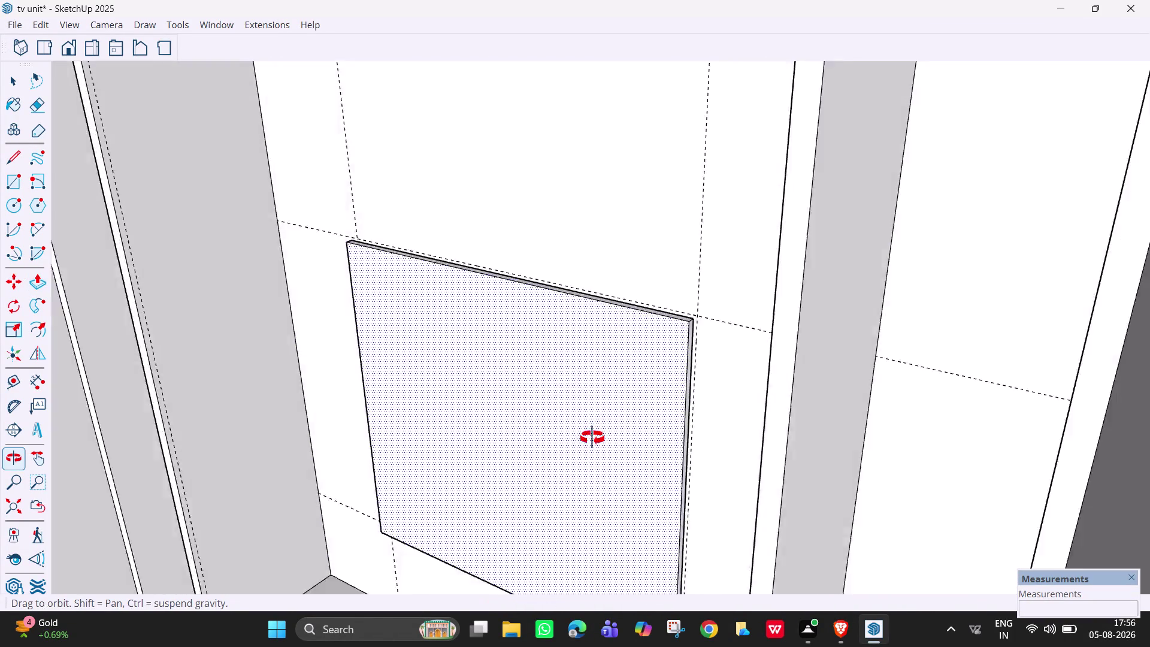
middle_drag(608, 414, 674, 340)
scroll(down, 3)
middle_drag(564, 471, 632, 371)
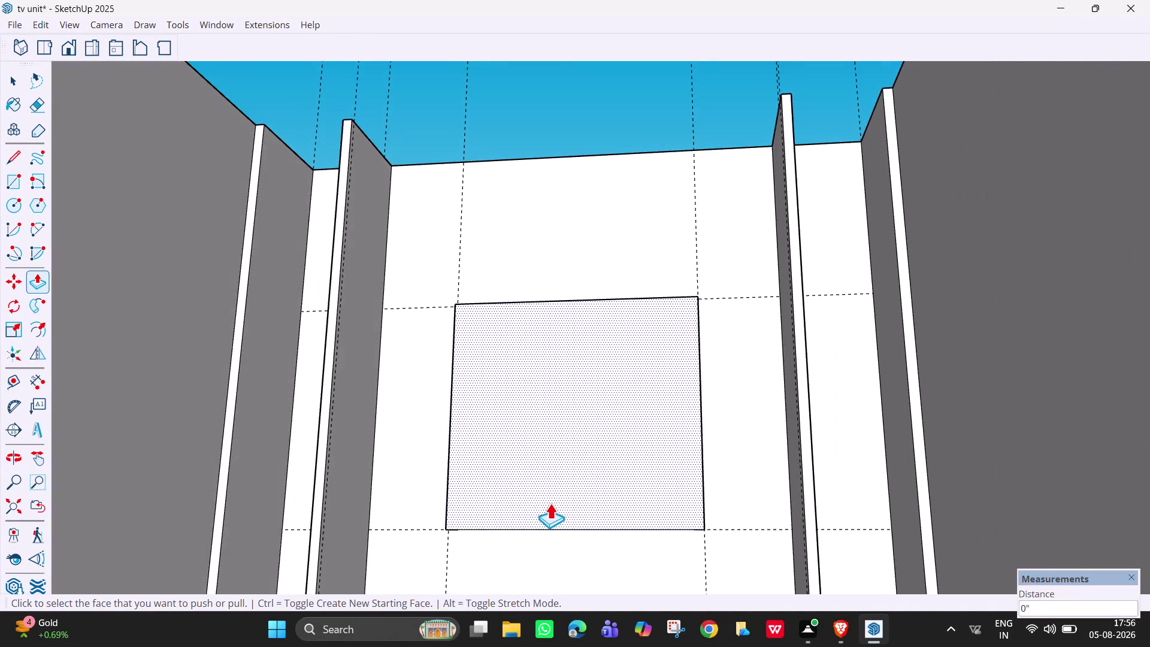
scroll(up, 3)
scroll(down, 3)
middle_drag(538, 524, 584, 481)
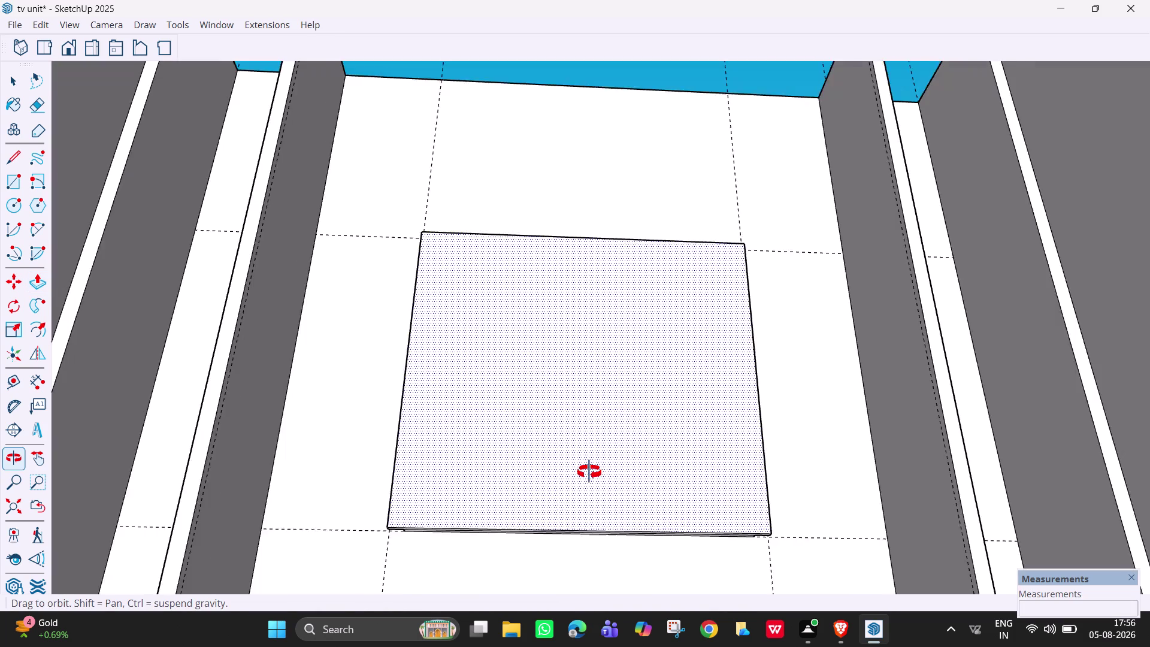
middle_drag(585, 481, 582, 488)
scroll(up, 3)
middle_drag(531, 504, 620, 454)
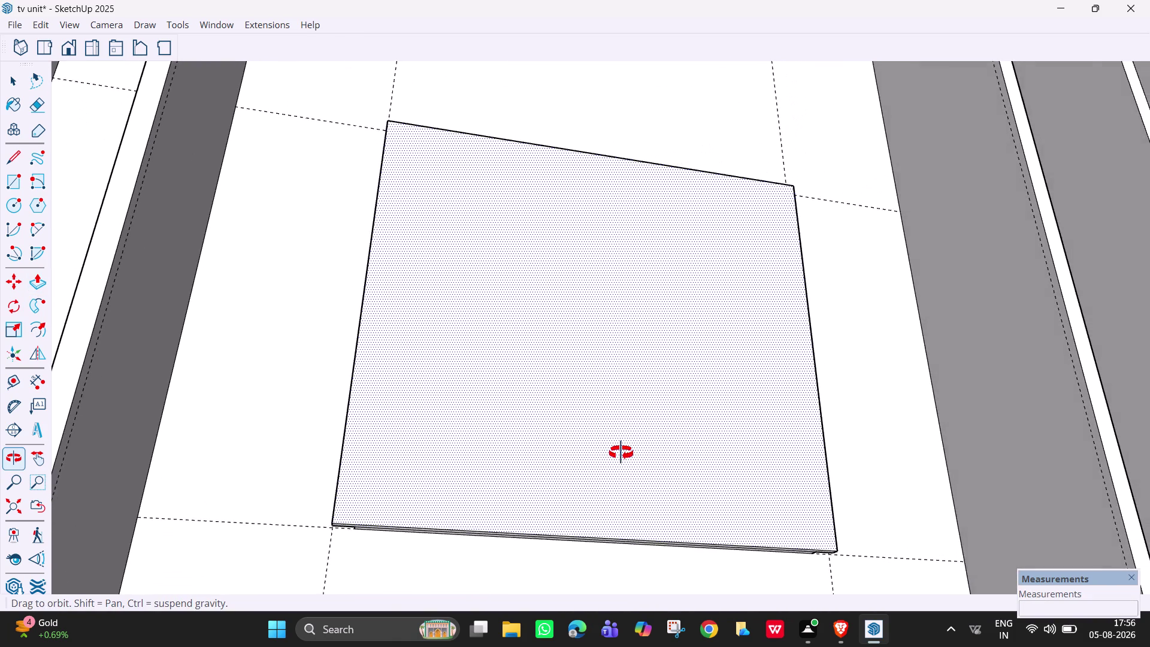
middle_drag(620, 454, 641, 439)
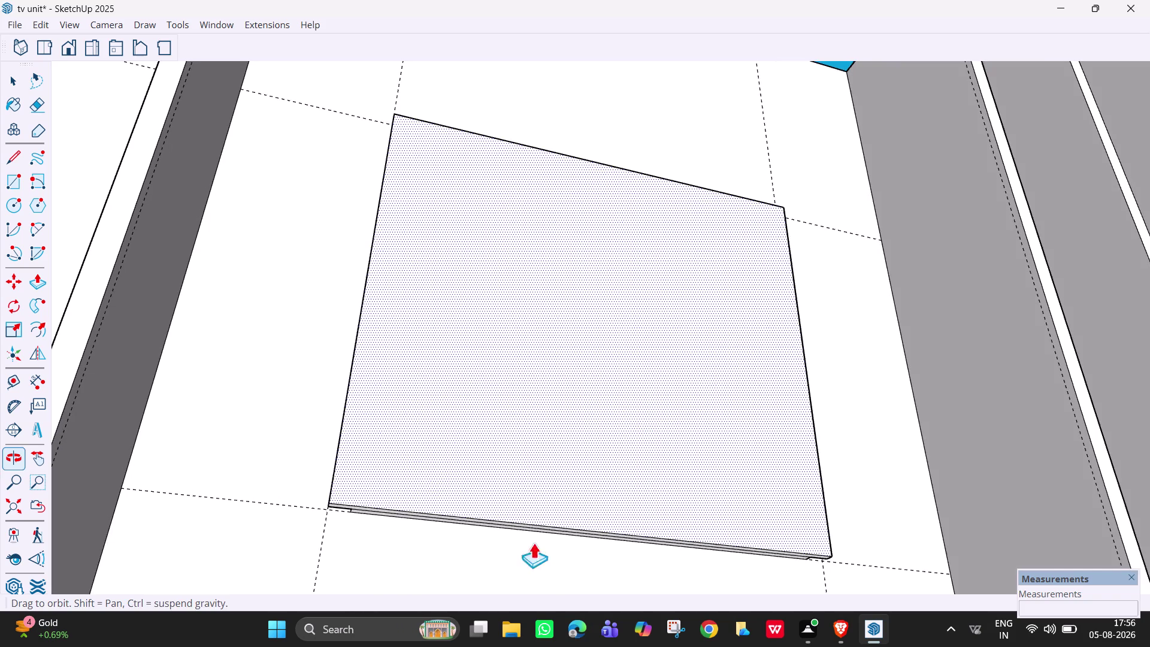
scroll(up, 3)
middle_drag(489, 465, 513, 443)
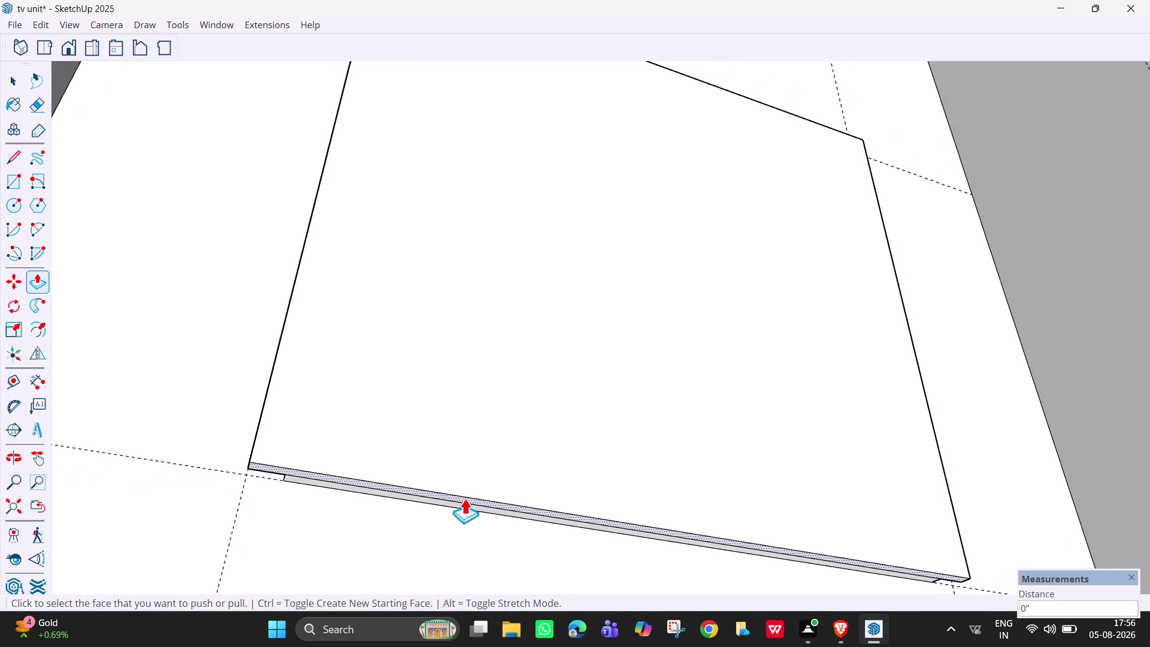
double_click(471, 508)
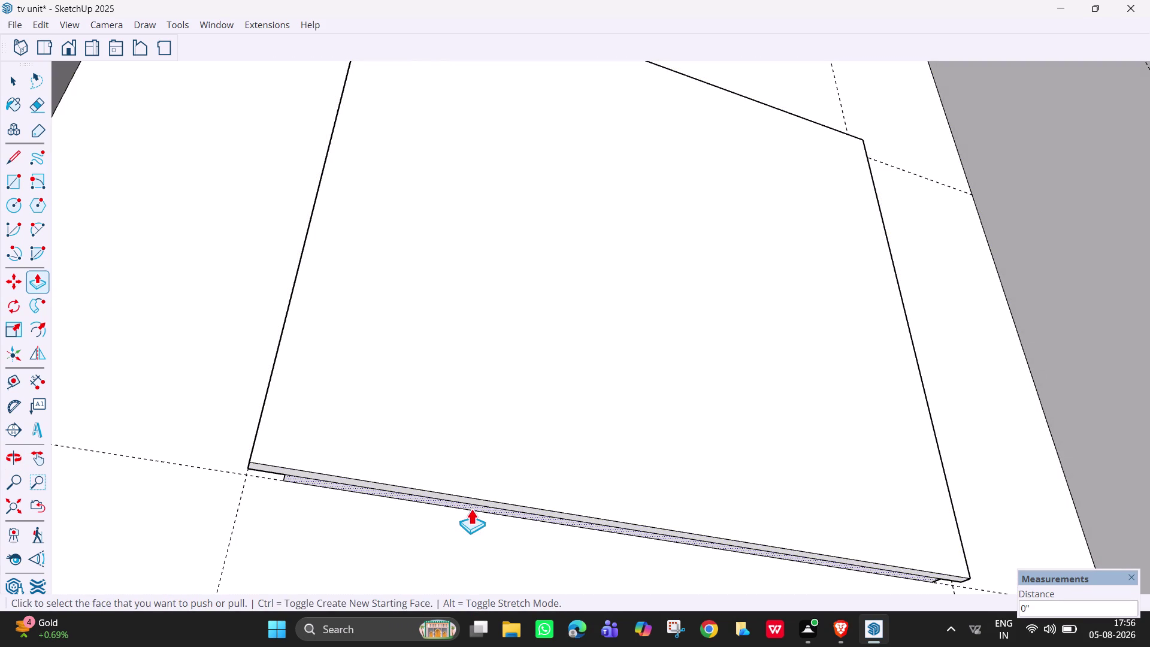
scroll(down, 3)
middle_drag(773, 303, 695, 507)
scroll(down, 3)
scroll(down, 3)
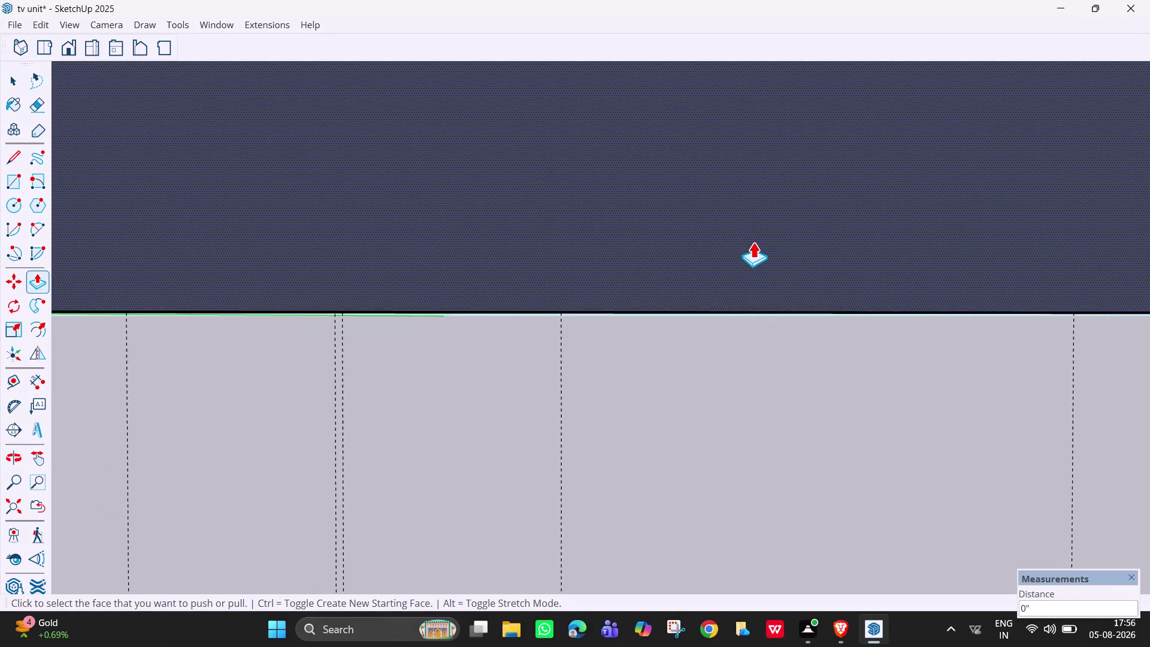
scroll(down, 3)
key(h)
drag(768, 198, 637, 516)
drag(765, 269, 758, 282)
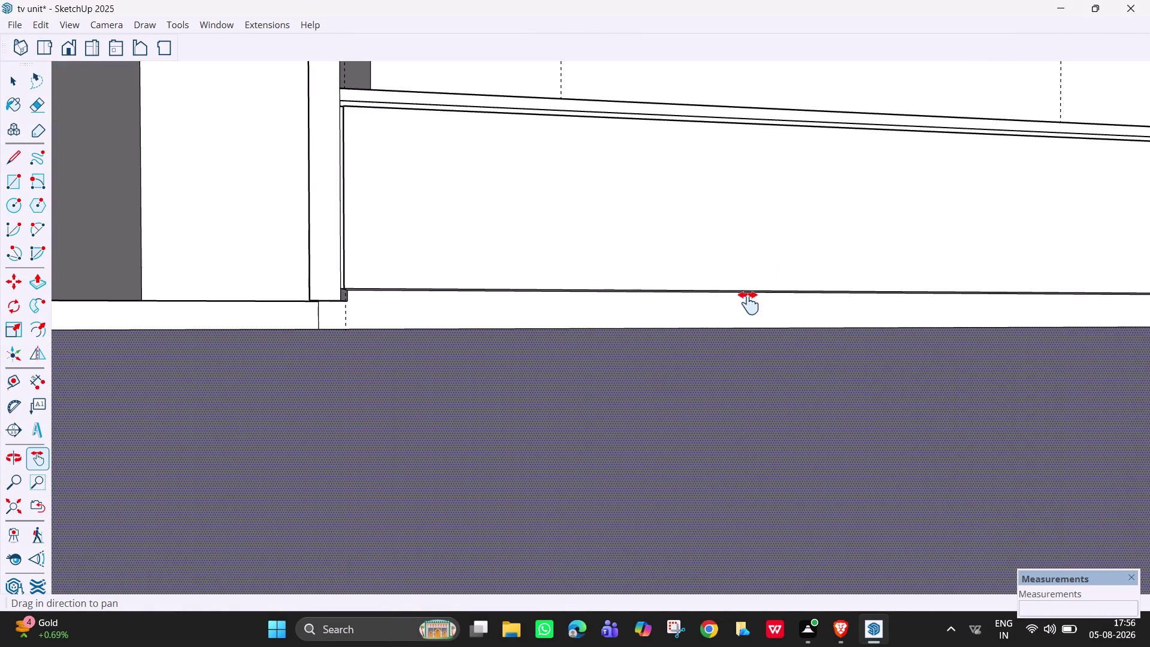
drag(758, 282, 645, 443)
scroll(down, 3)
drag(818, 178, 718, 419)
drag(746, 312, 698, 391)
scroll(down, 3)
middle_drag(735, 314, 698, 320)
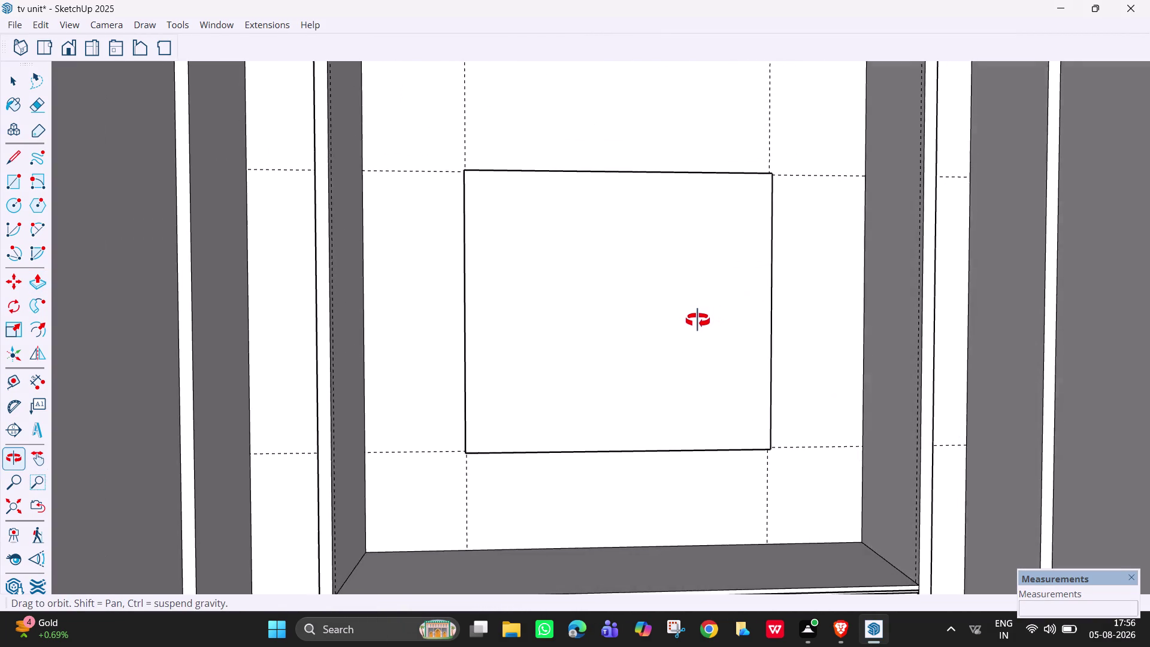
middle_drag(698, 321, 675, 319)
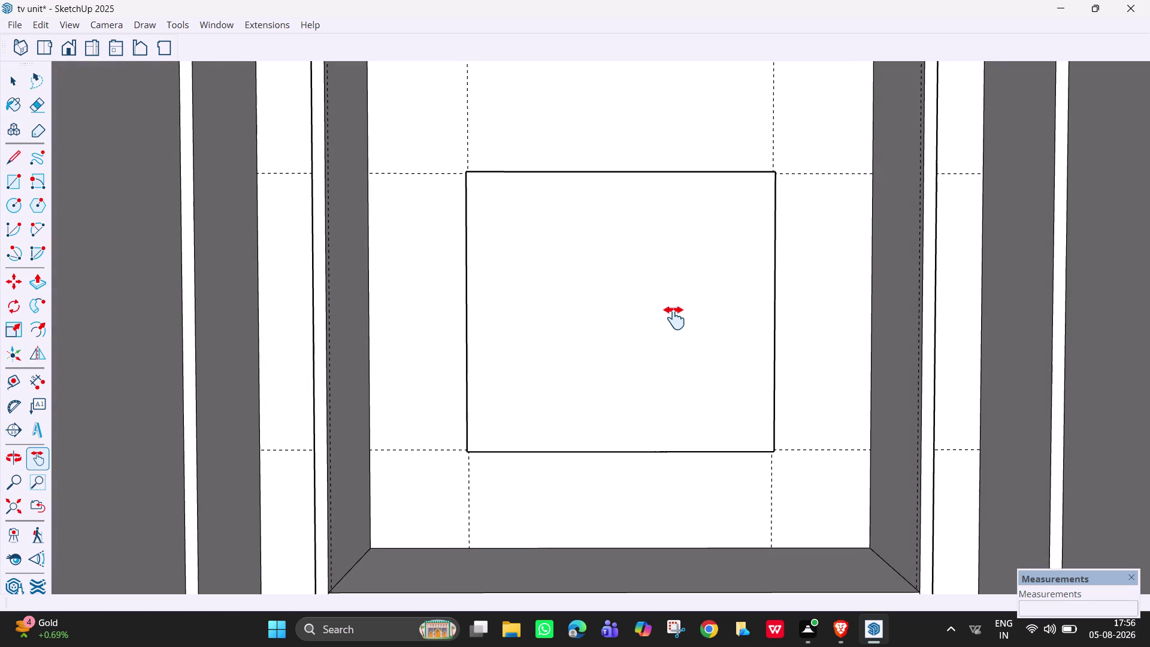
key(Escape)
key(space)
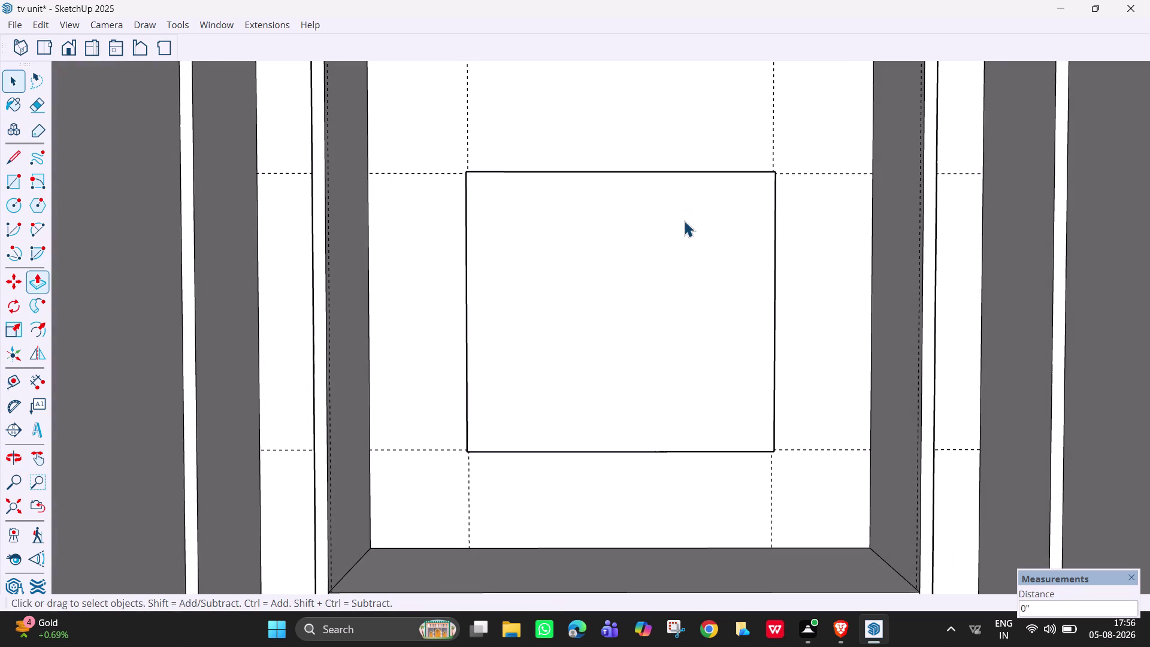
scroll(down, 3)
middle_drag(595, 205, 606, 233)
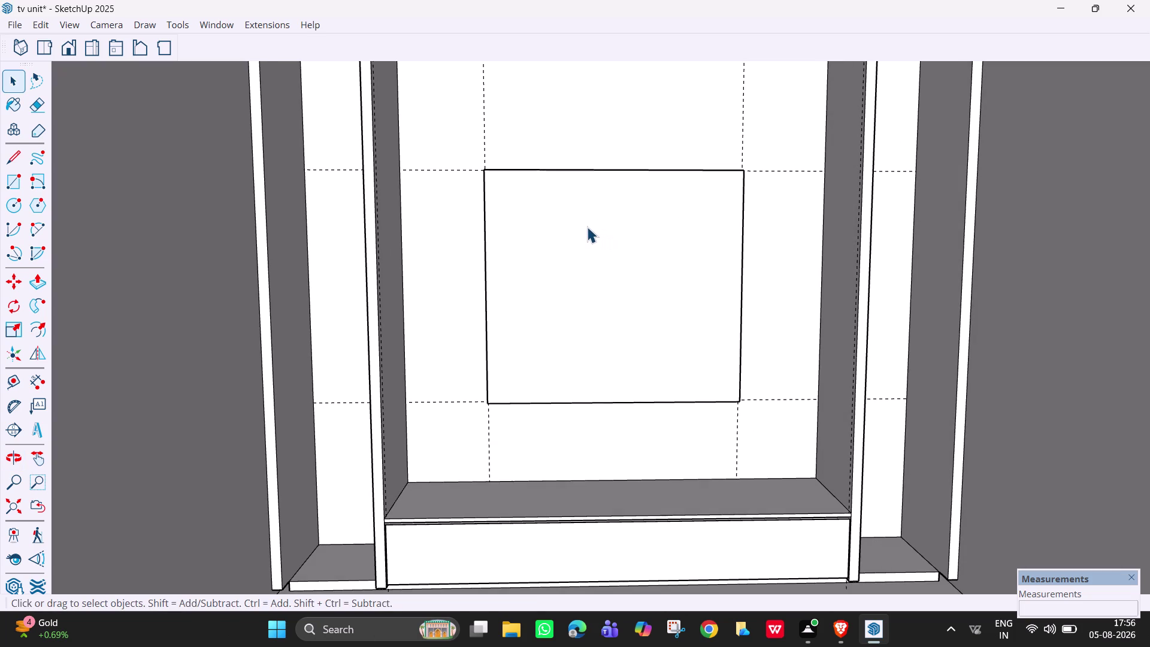
text(h)
key(space)
drag(587, 226, 591, 288)
key(h)
drag(590, 260, 566, 337)
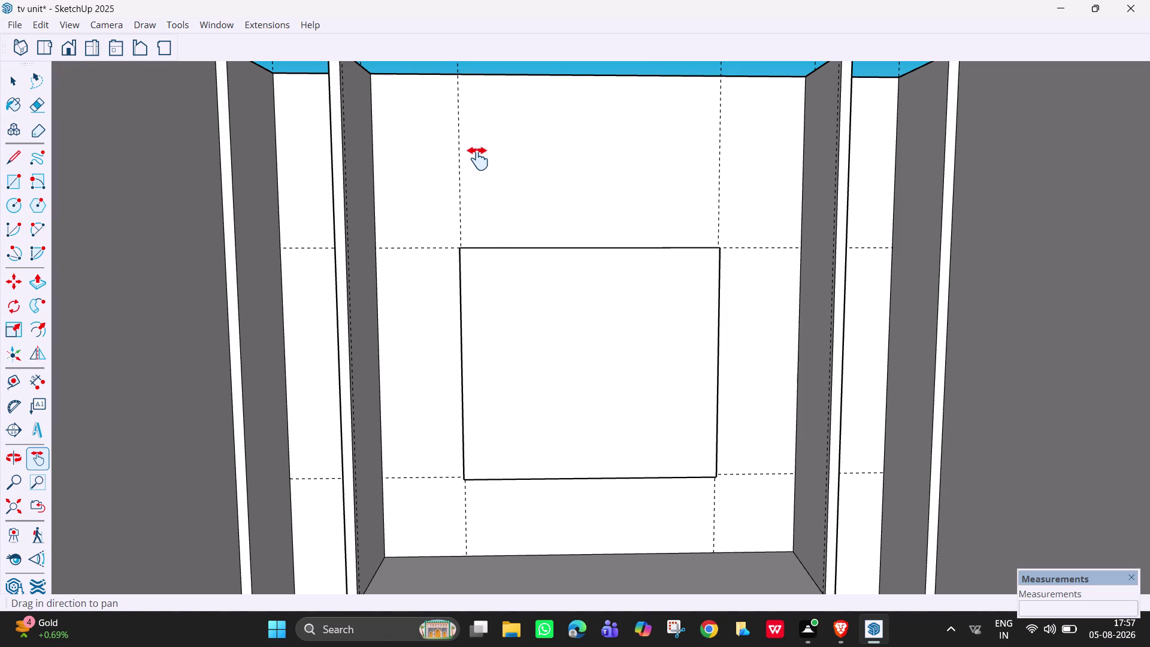
Use Tape Measure to place two vertical guides 2" in from the left and right guides.
key(t)
click(458, 160)
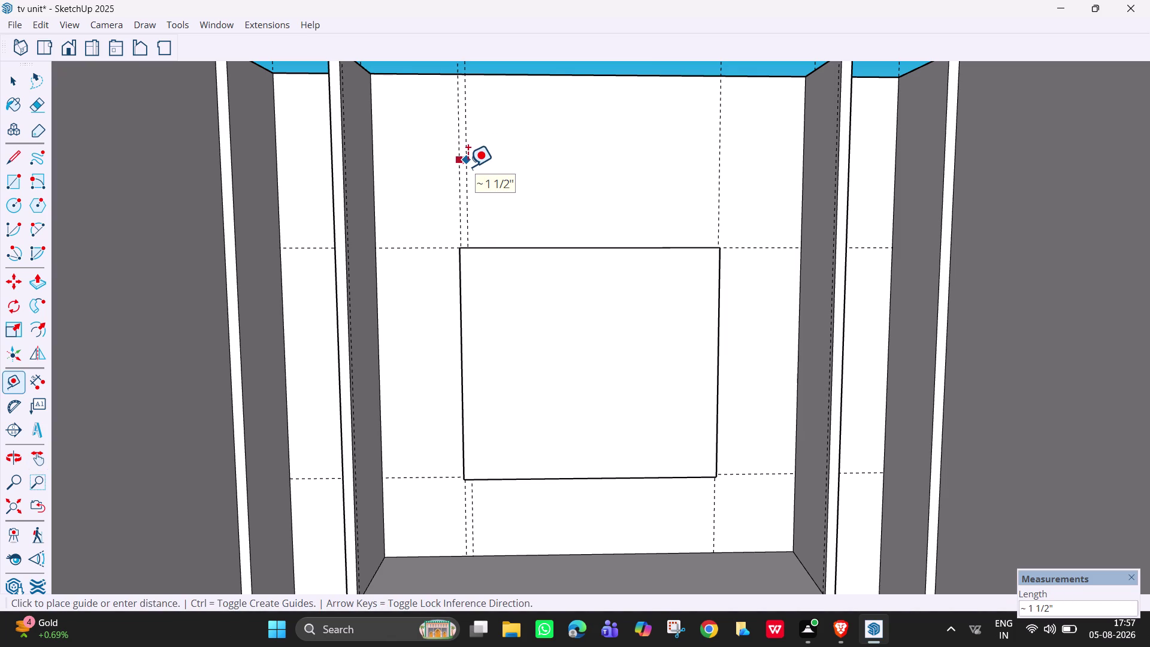
text(2)
text(")
key(Return)
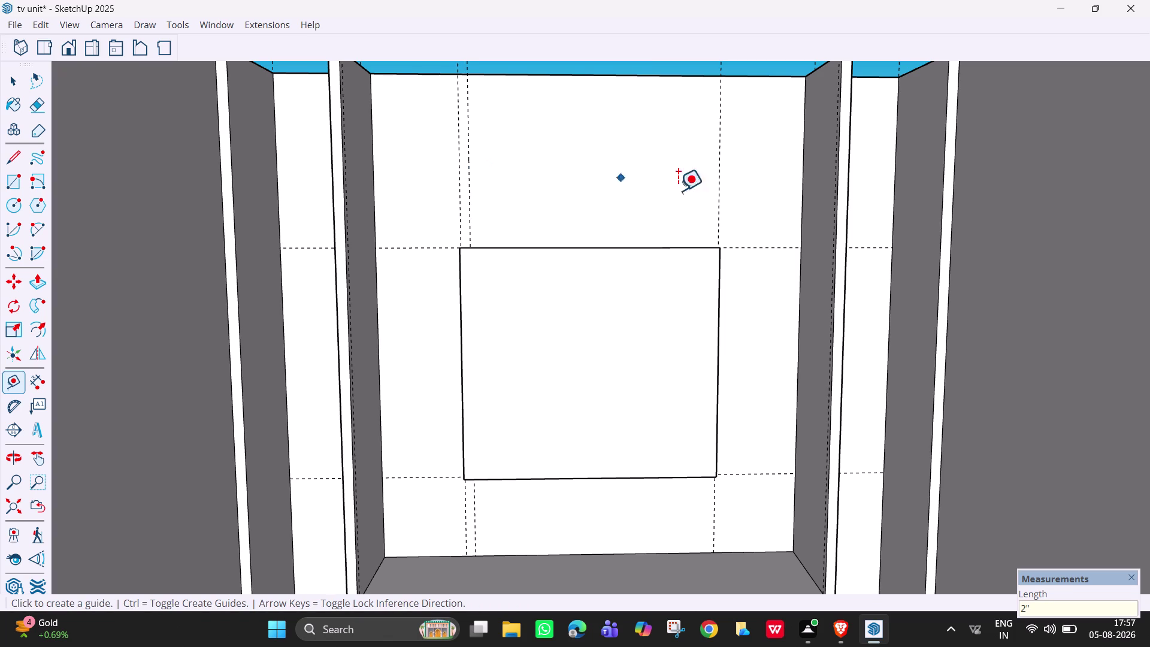
click(718, 159)
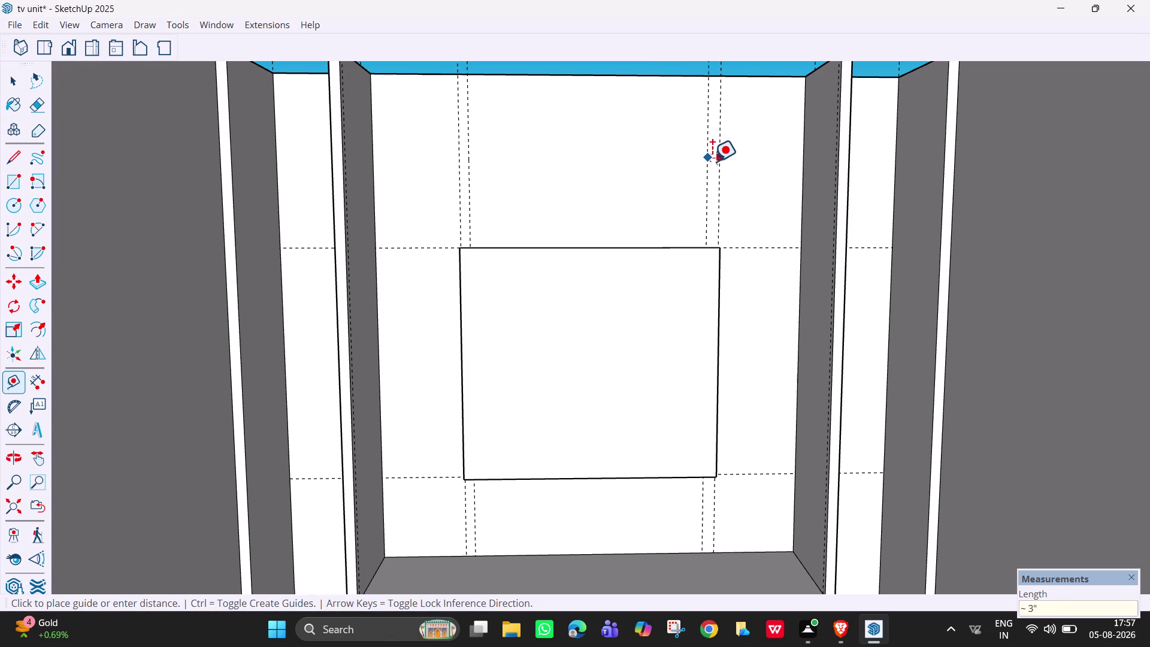
text(2)
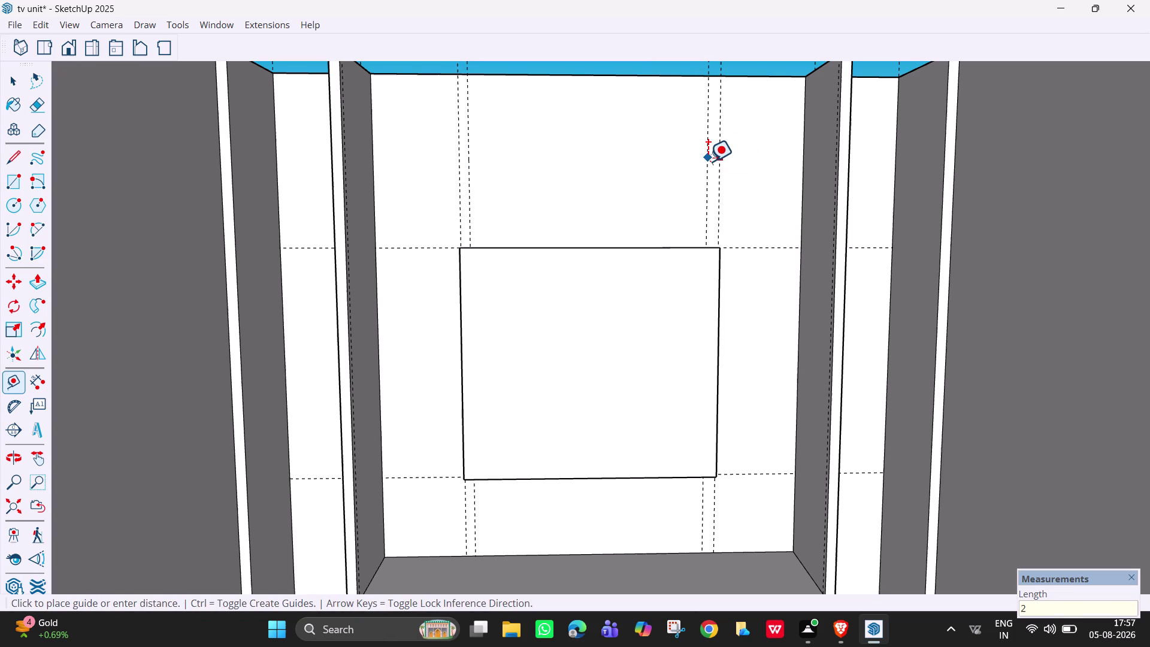
text(")
key(Return)
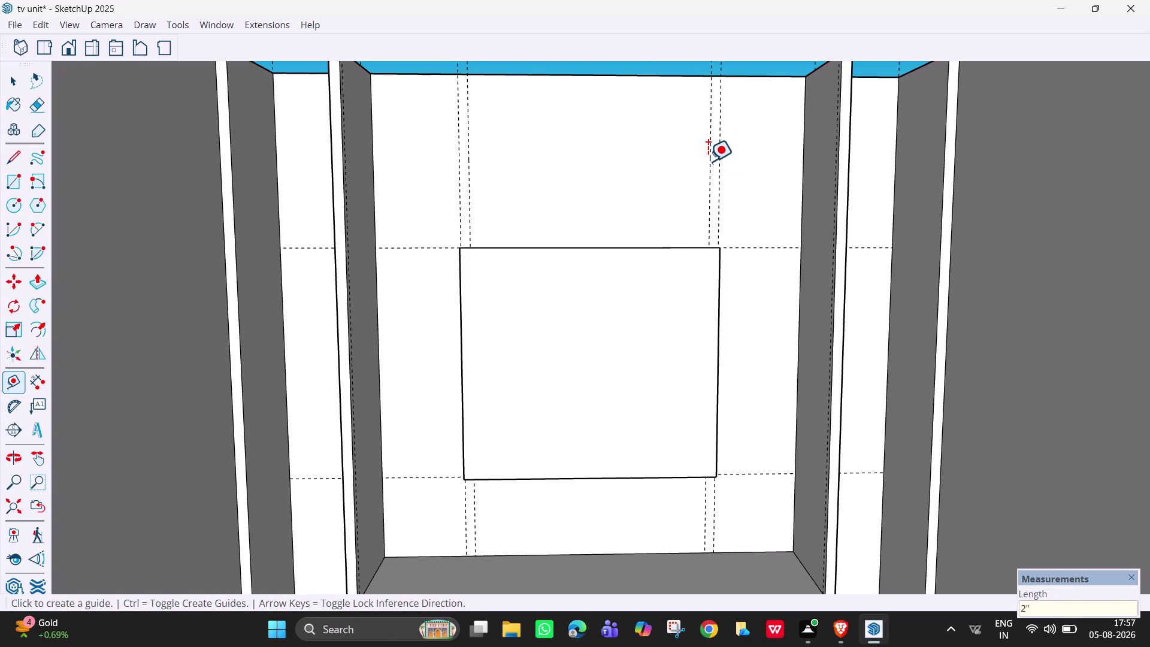